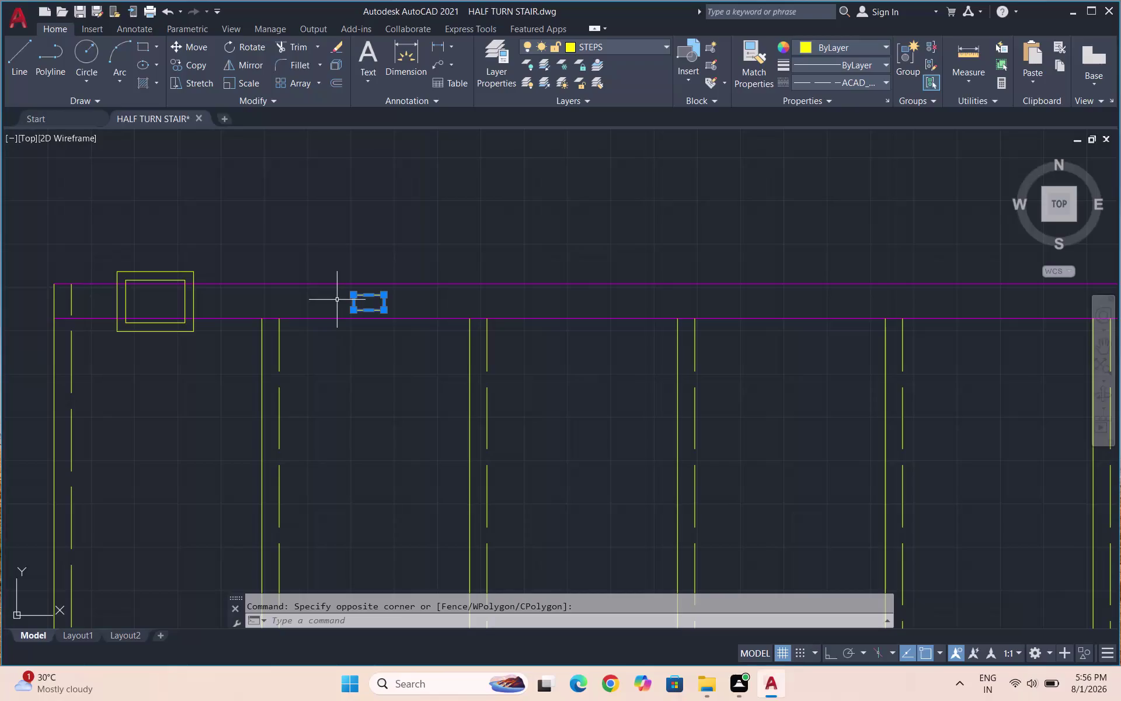
Draw a small rectangle with RECTANG in the empty space right of the stair plan.
scroll(down, 3)
scroll(up, 3)
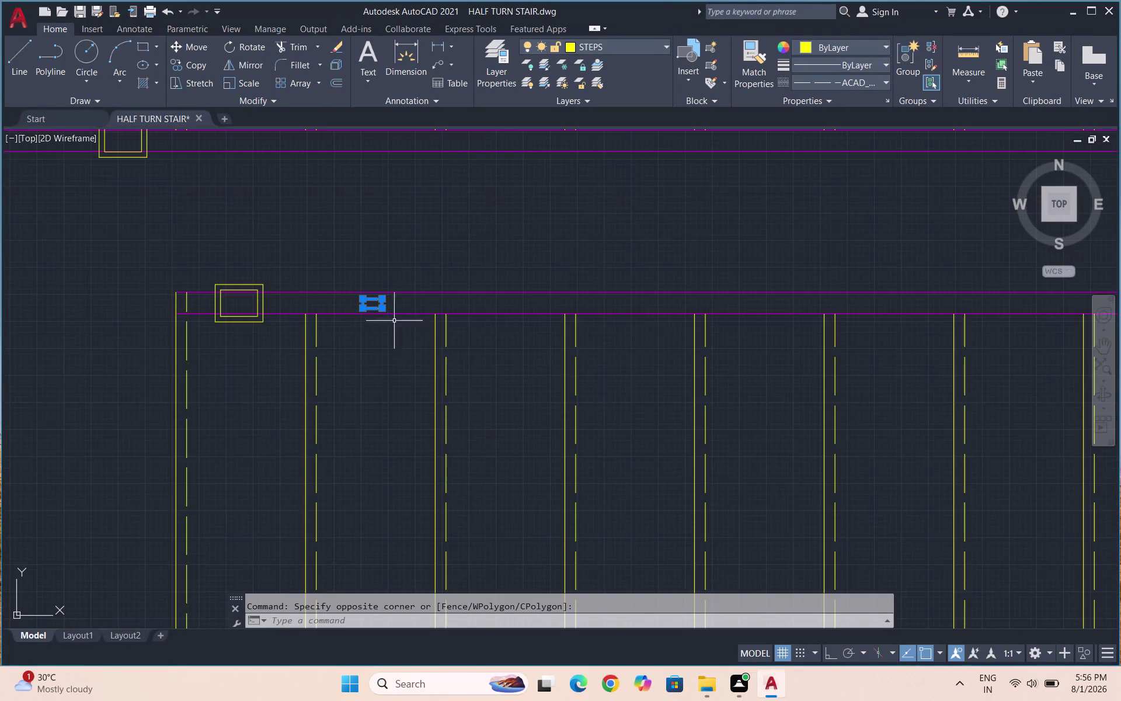
scroll(up, 3)
scroll(down, 3)
scroll(down, 3)
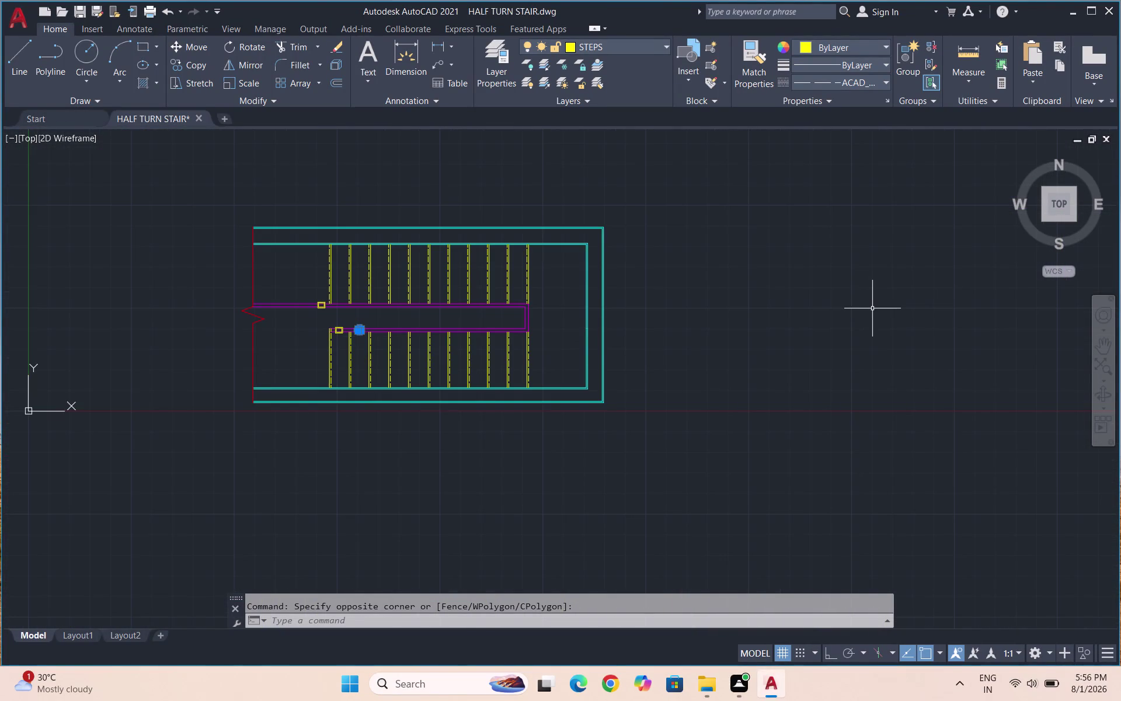
key(r)
key(e)
key(c)
key(Return)
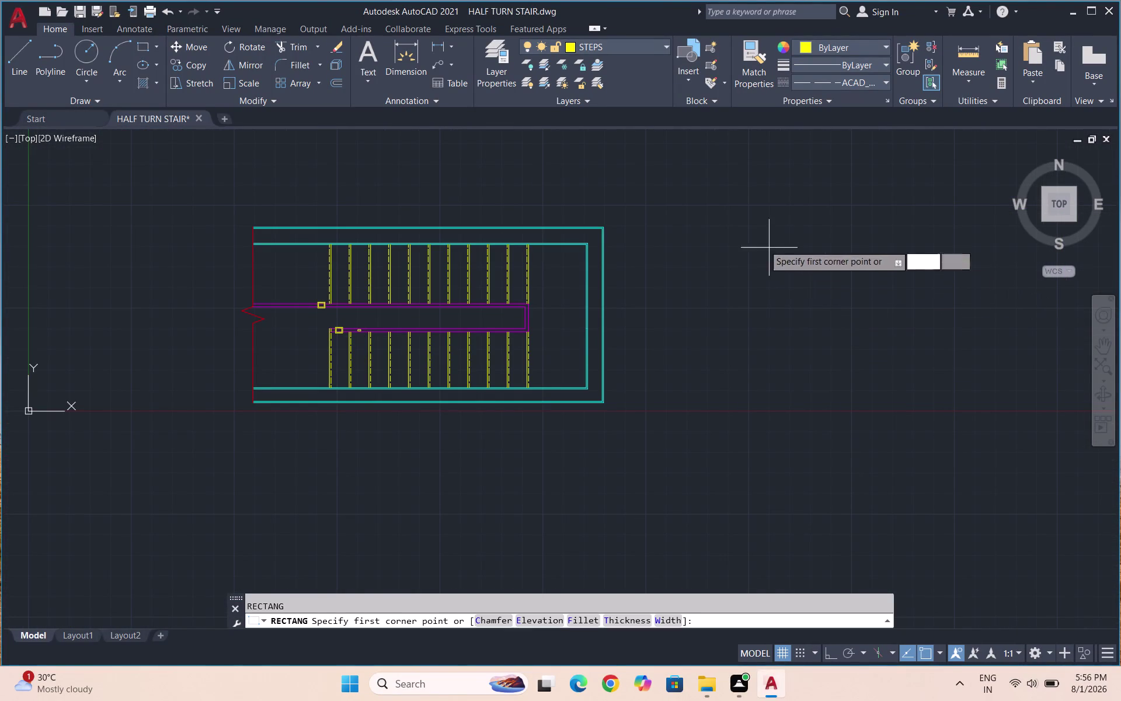
click(758, 242)
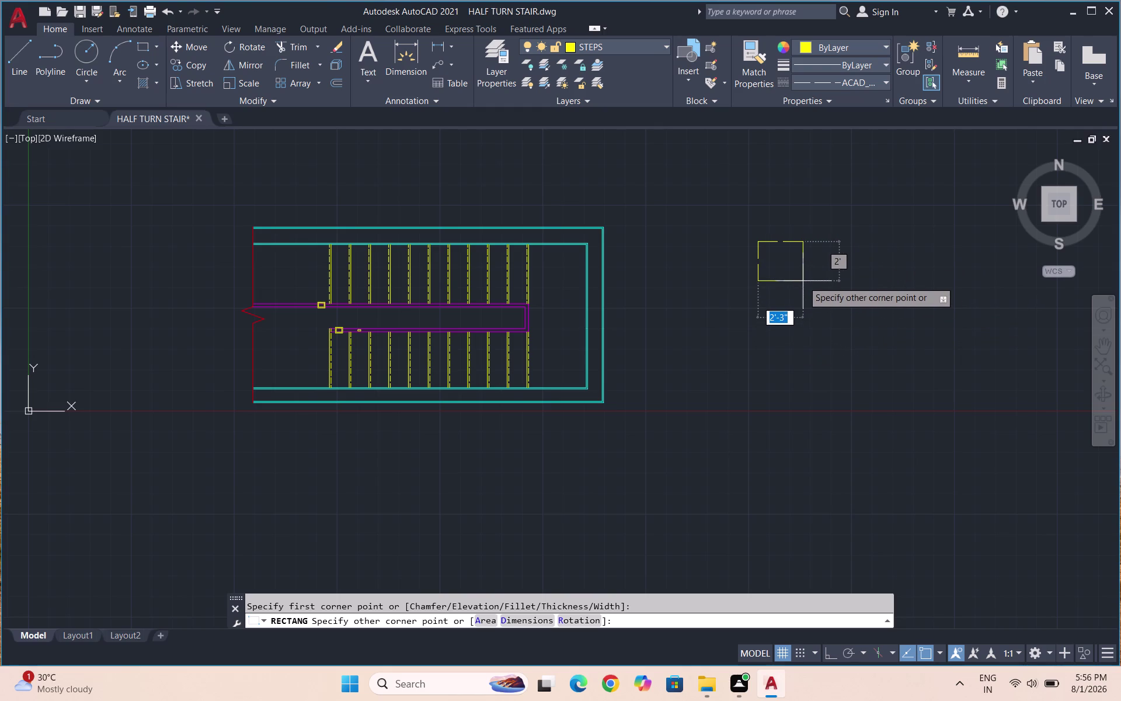
click(816, 281)
Window-select the newly drawn rectangle.
drag(834, 293, 830, 281)
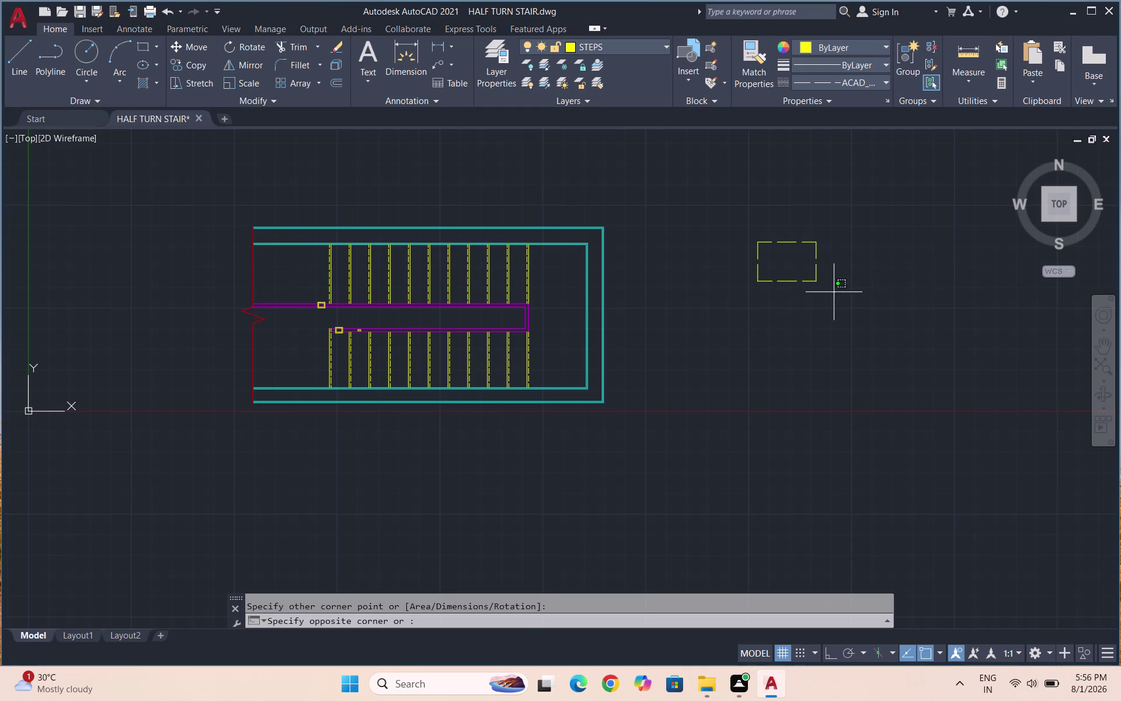
drag(830, 282, 799, 261)
click(747, 231)
Scale the rectangle from a base point, then undo it and reselect the rectangle.
key(s)
key(c)
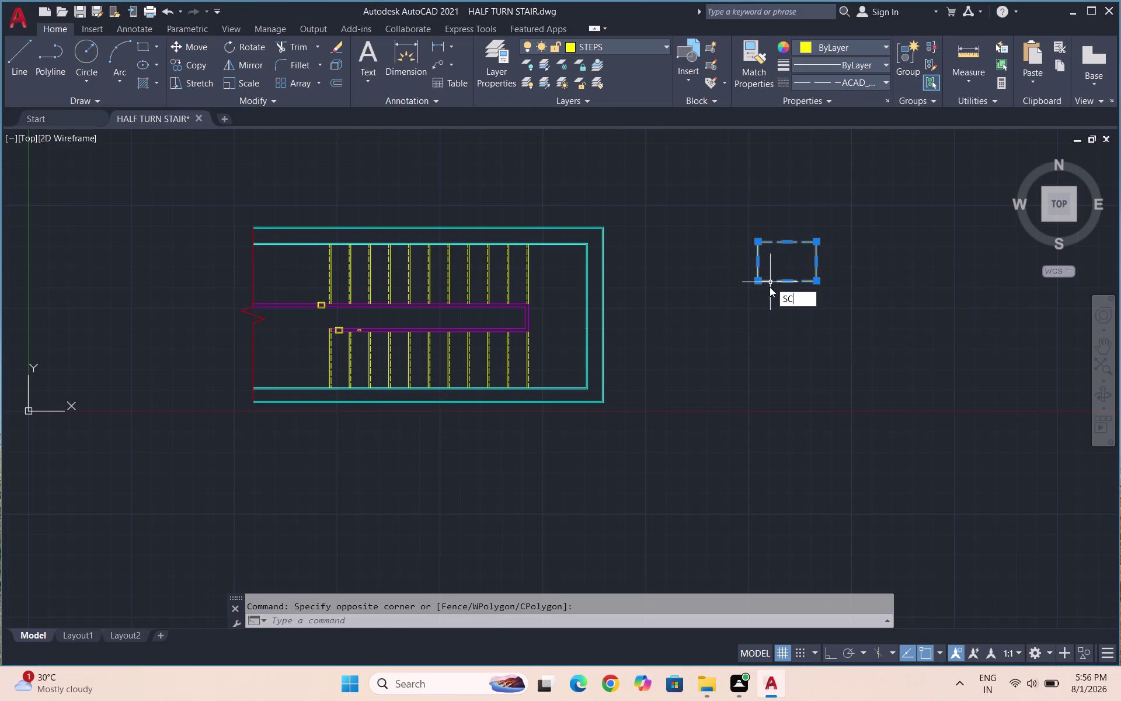
key(Return)
click(791, 268)
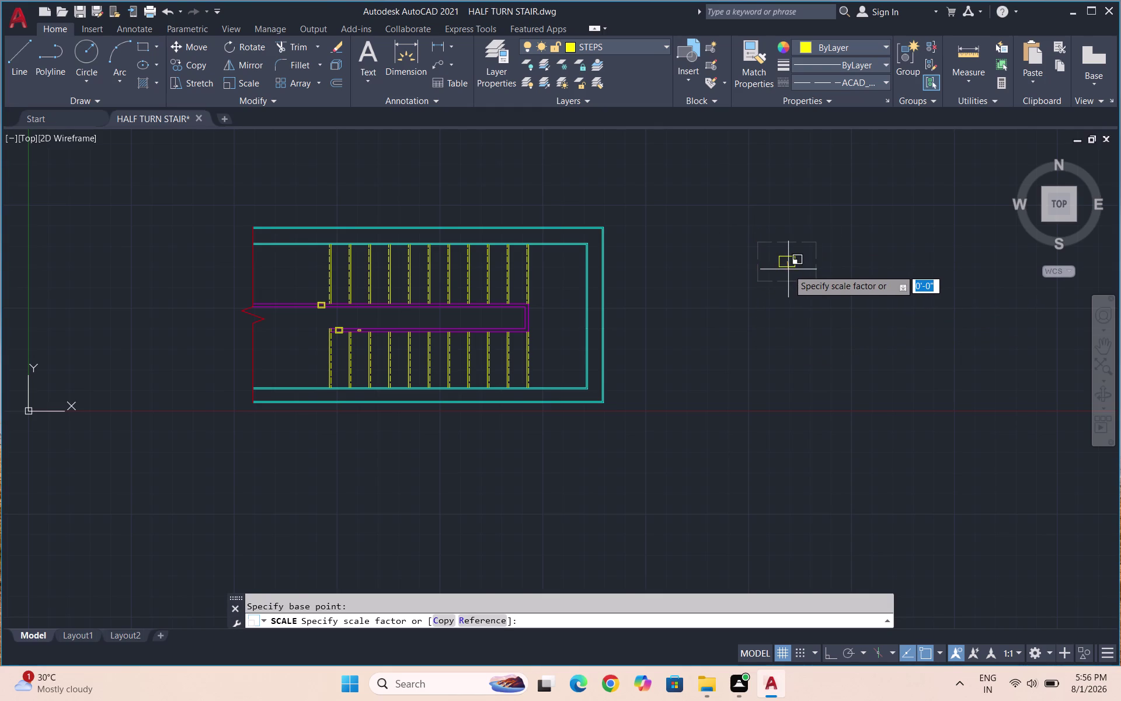
click(784, 272)
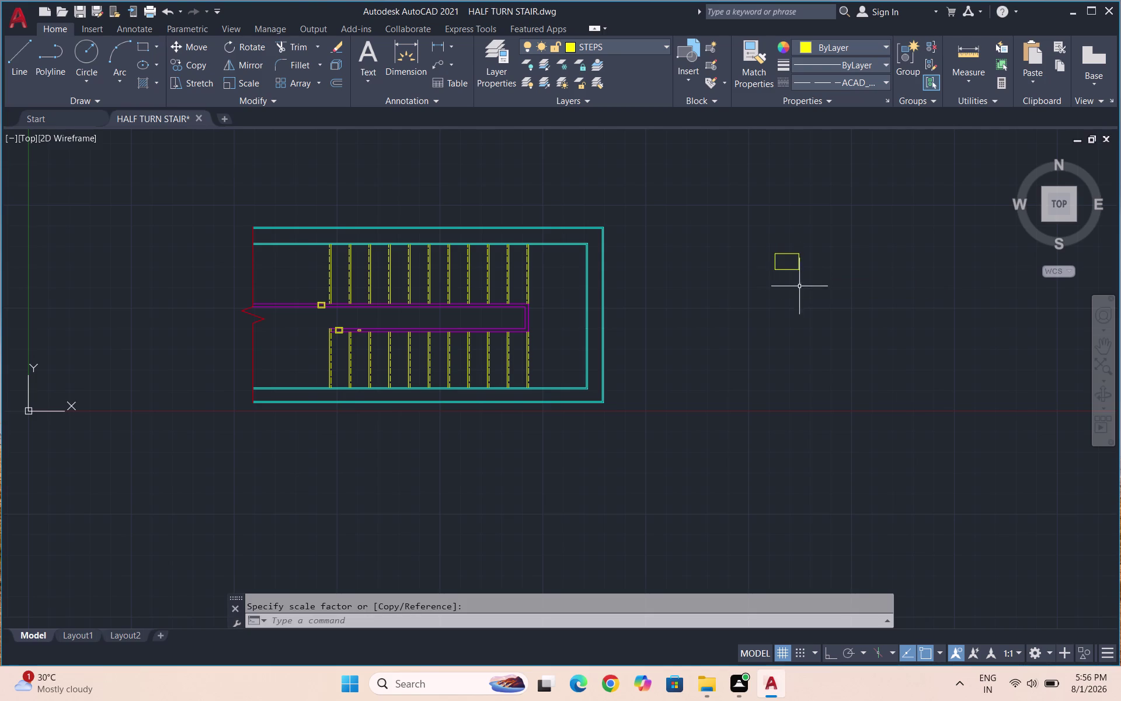
key(ctrl+z)
drag(839, 295, 826, 285)
click(724, 237)
Rescale the rectangle with SC from a new base point and reselect it.
text(SC)
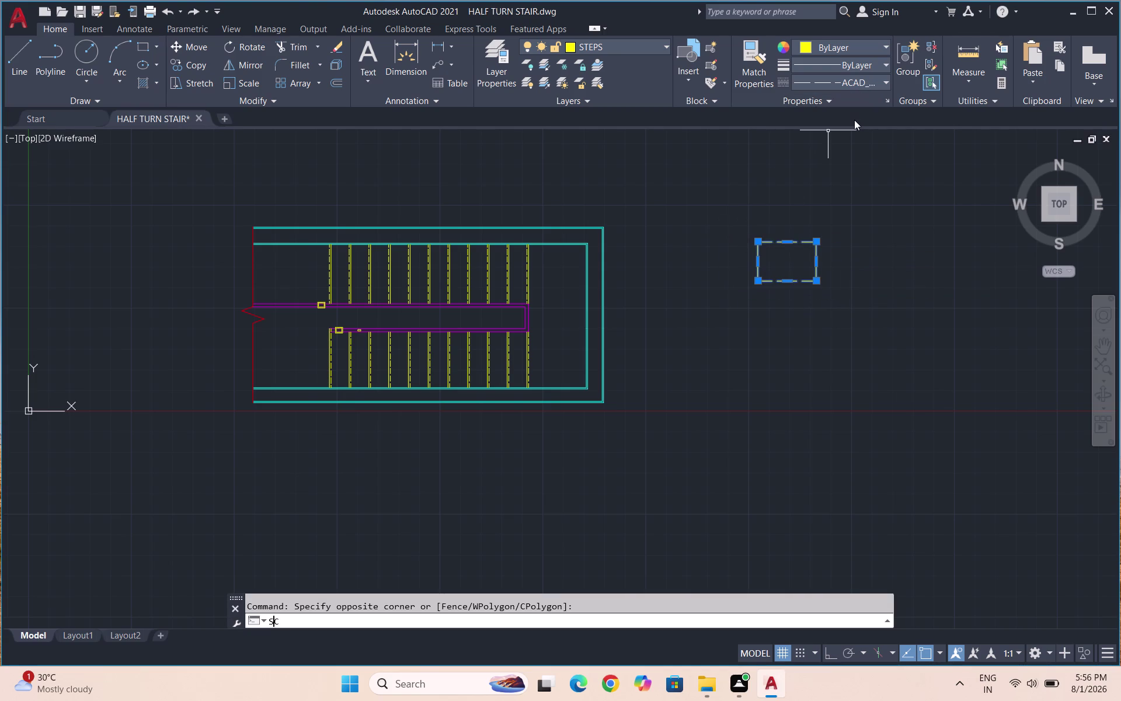
key(Return)
click(816, 281)
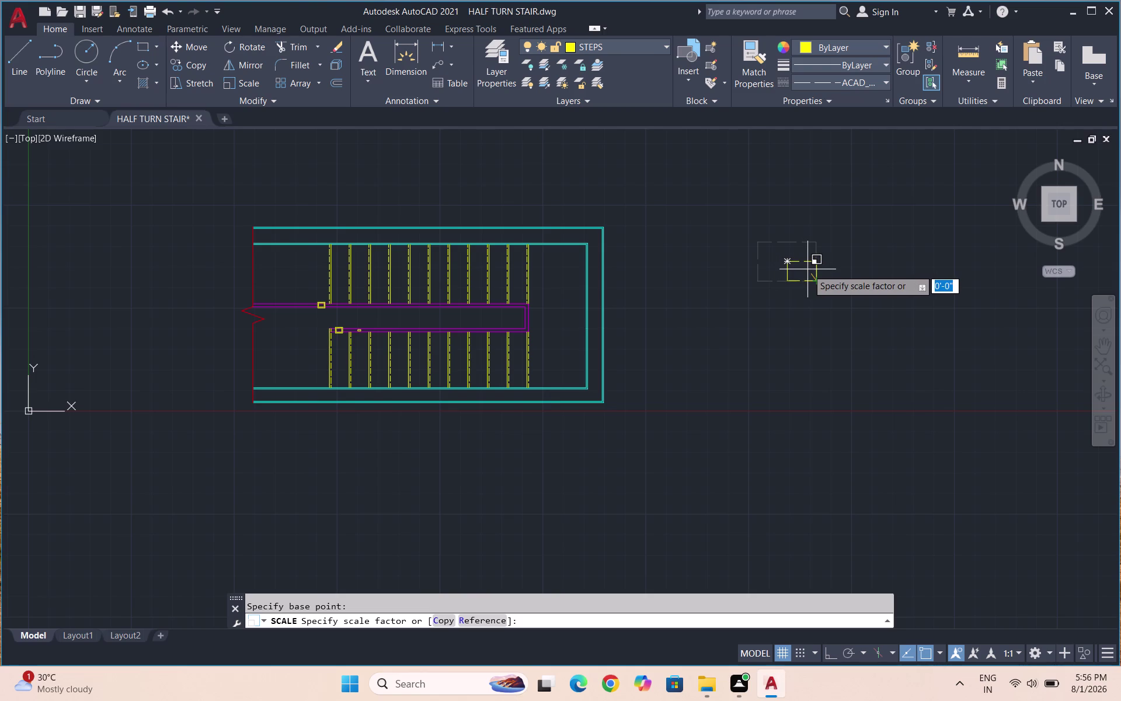
click(808, 269)
drag(829, 285, 814, 279)
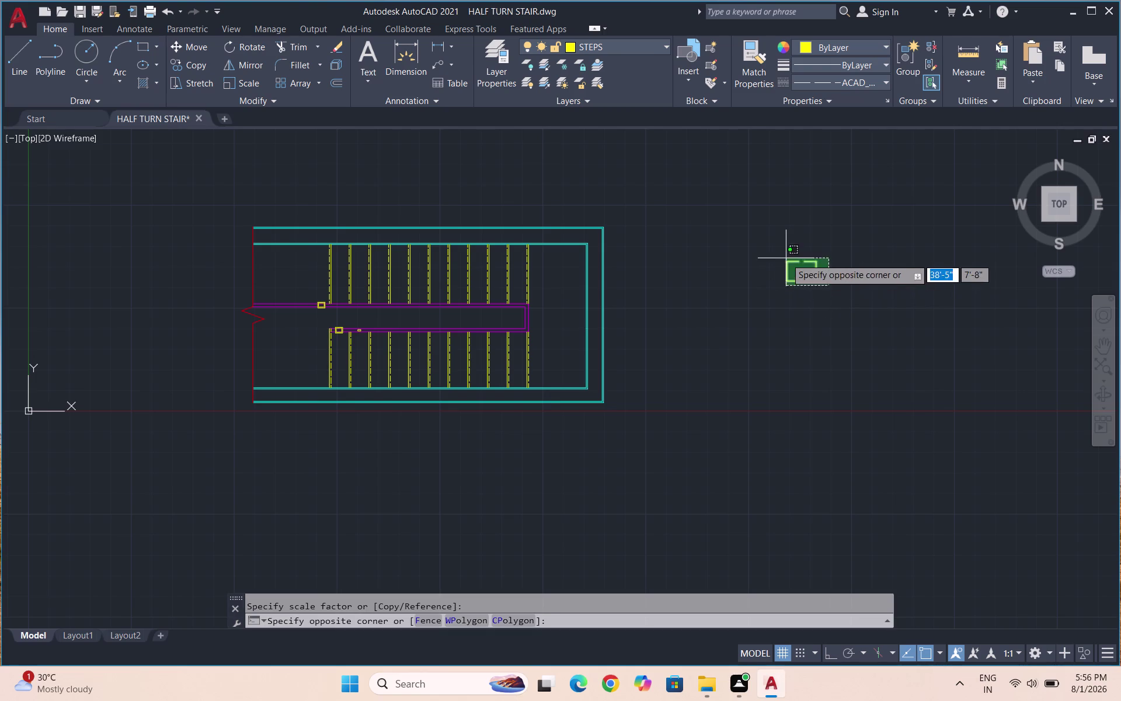
click(782, 254)
Scale the rectangle down to a small baluster size and select the result.
scroll(up, 3)
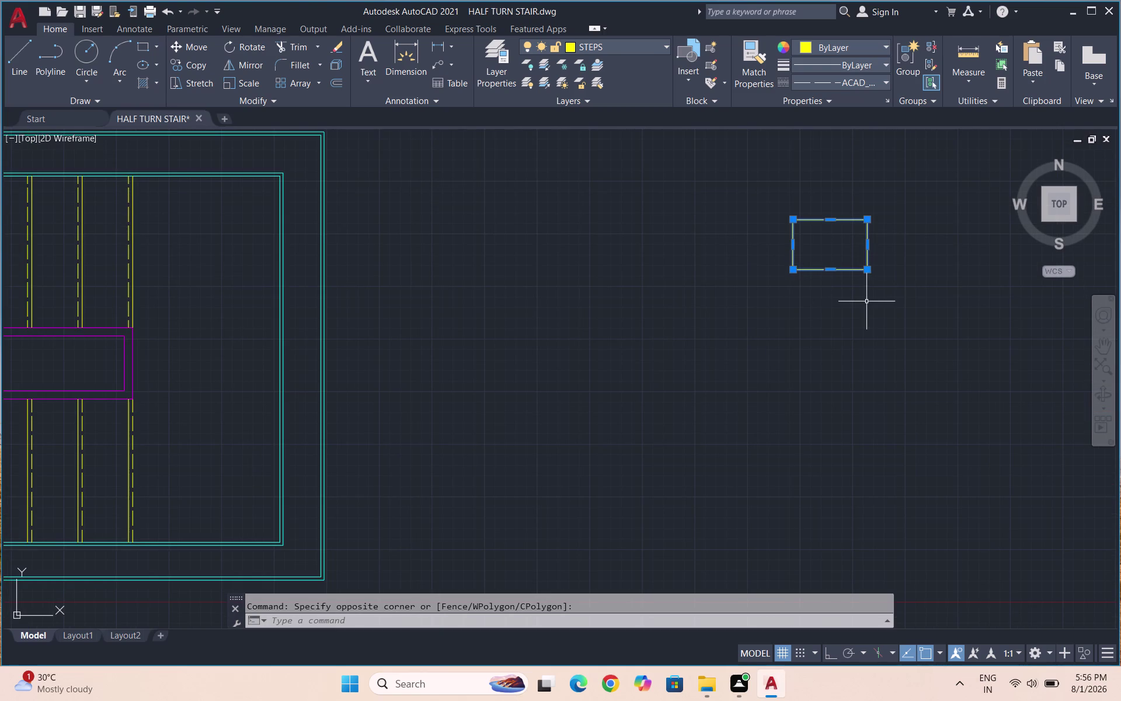
text(SC)
key(Return)
click(833, 247)
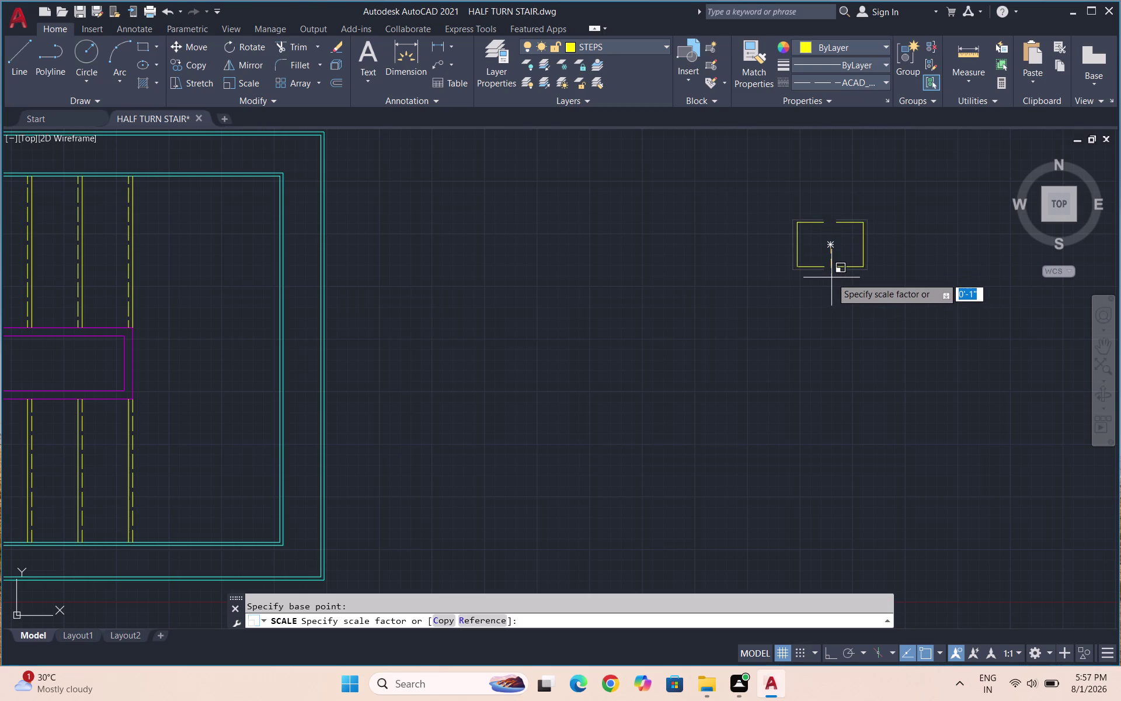
click(832, 277)
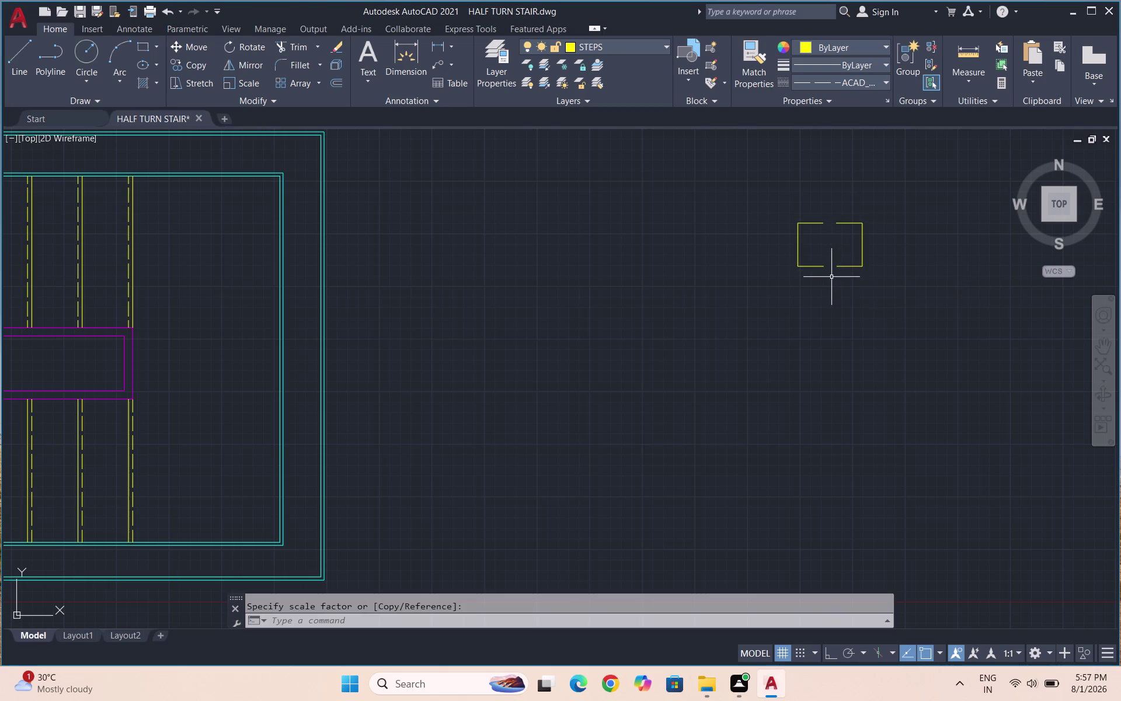
drag(873, 293, 863, 241)
click(791, 214)
text(CO)
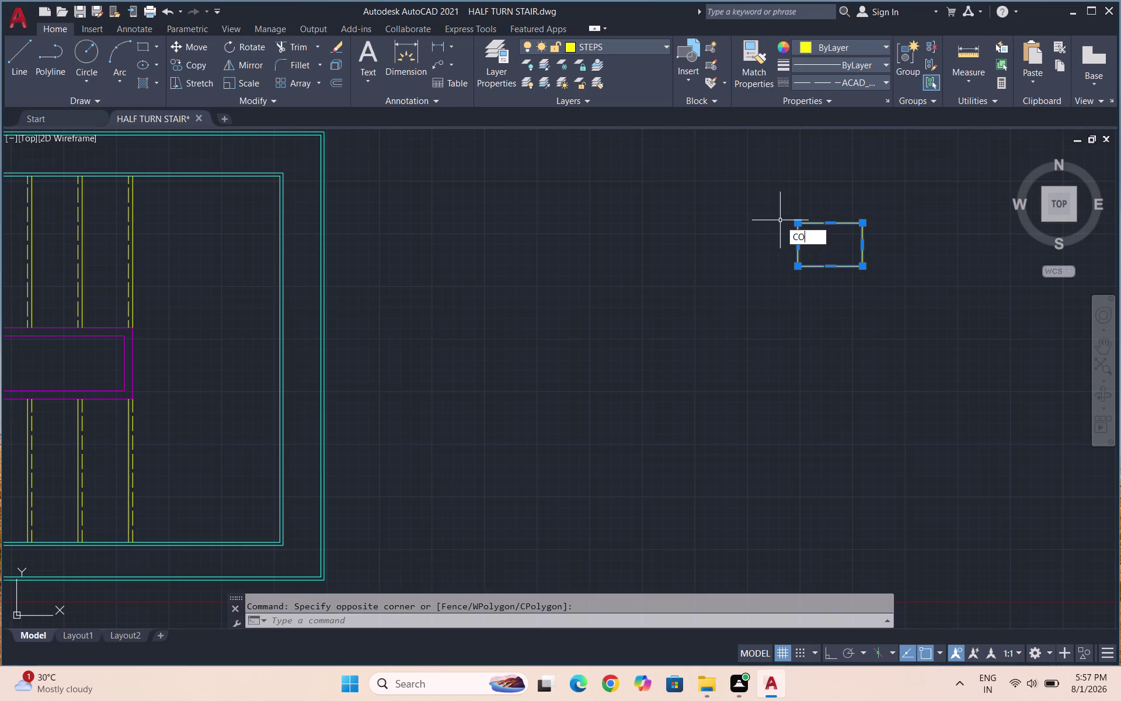
key(Return)
click(831, 253)
scroll(down, 3)
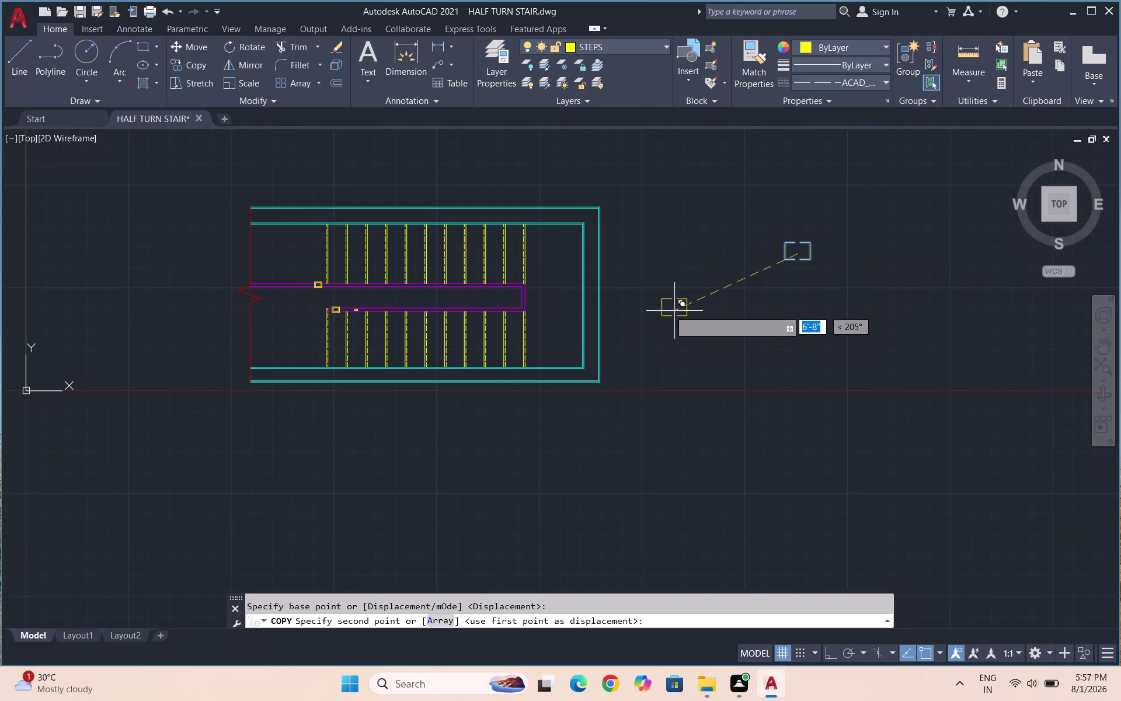
scroll(up, 3)
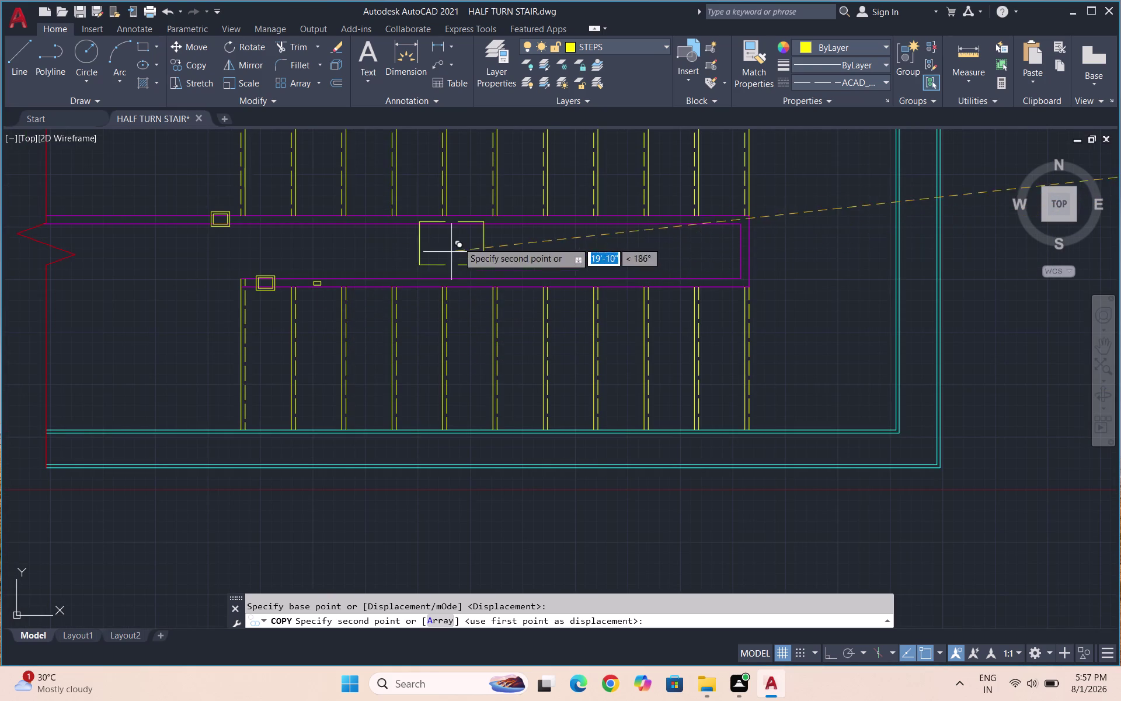
scroll(up, 3)
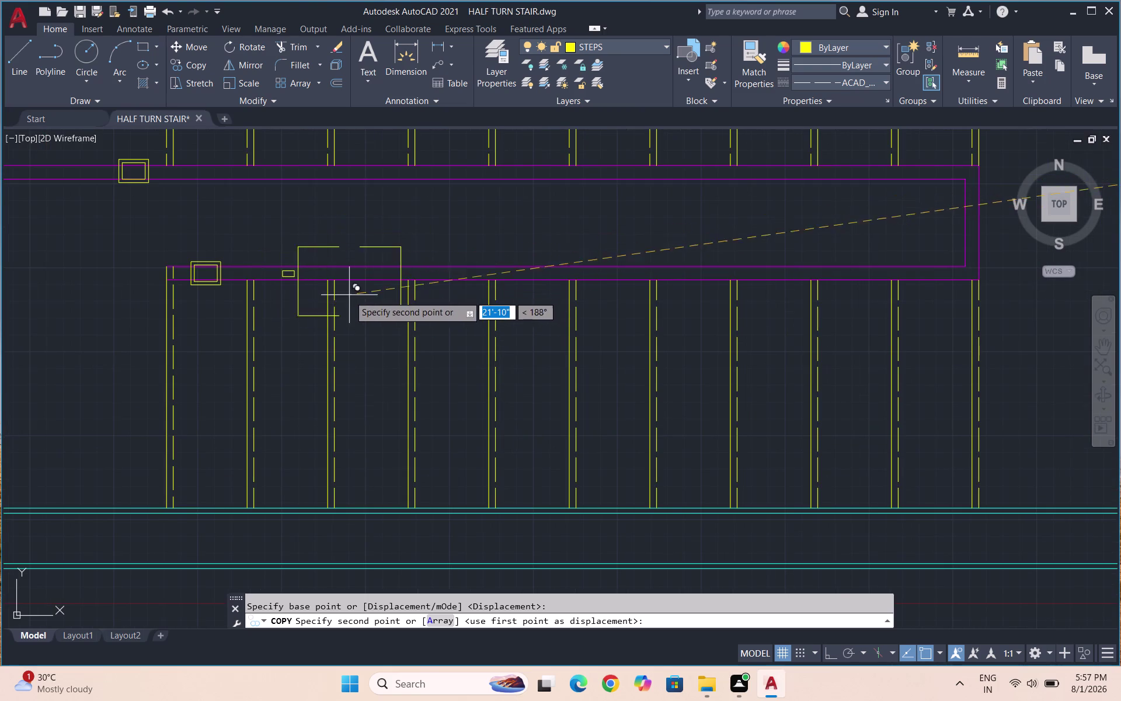
scroll(up, 3)
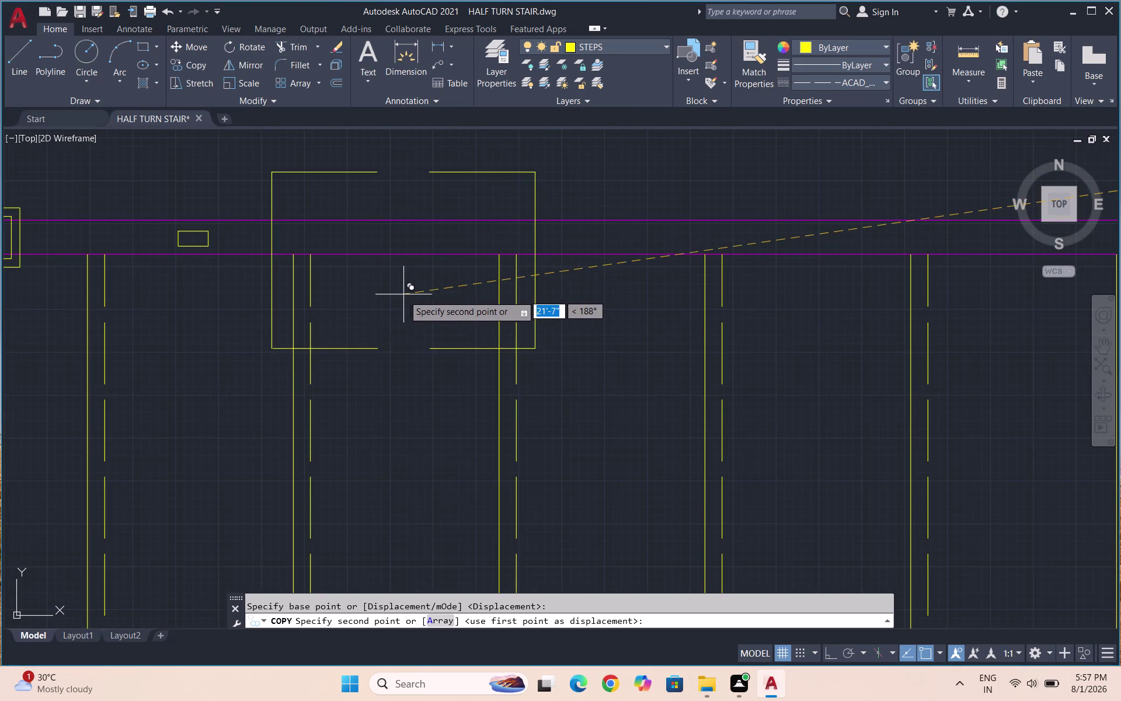
scroll(down, 3)
scroll(up, 3)
scroll(up, 3)
scroll(down, 3)
scroll(down, 3)
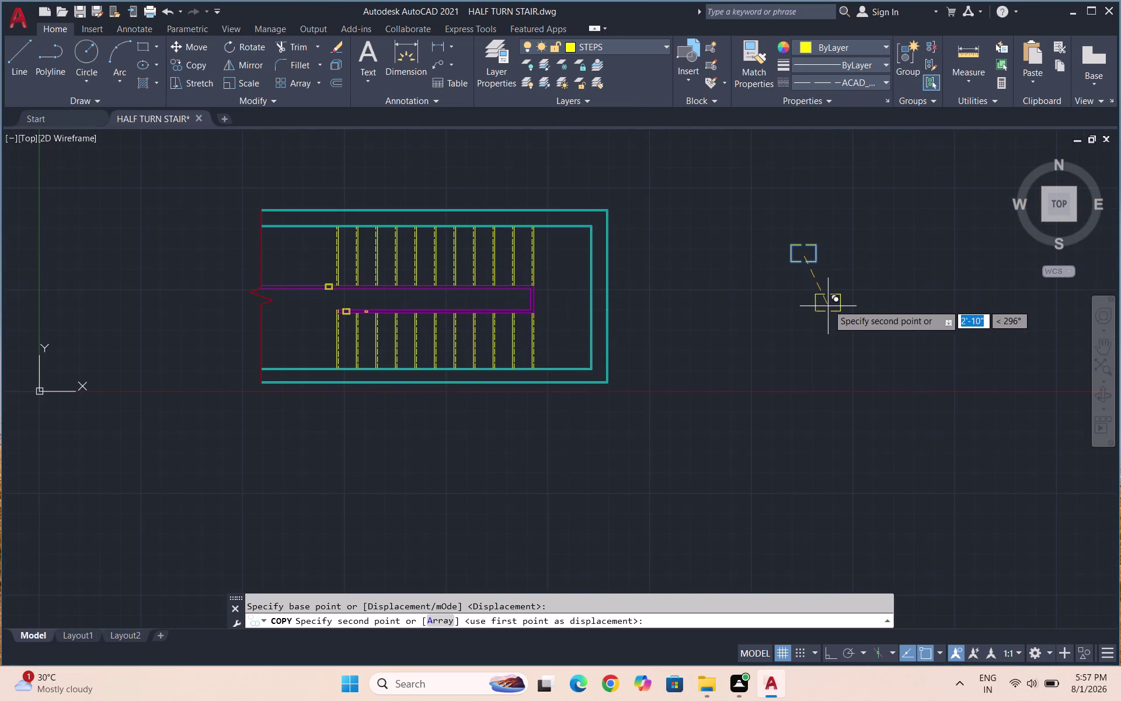
key(Escape)
drag(845, 305, 823, 215)
click(778, 205)
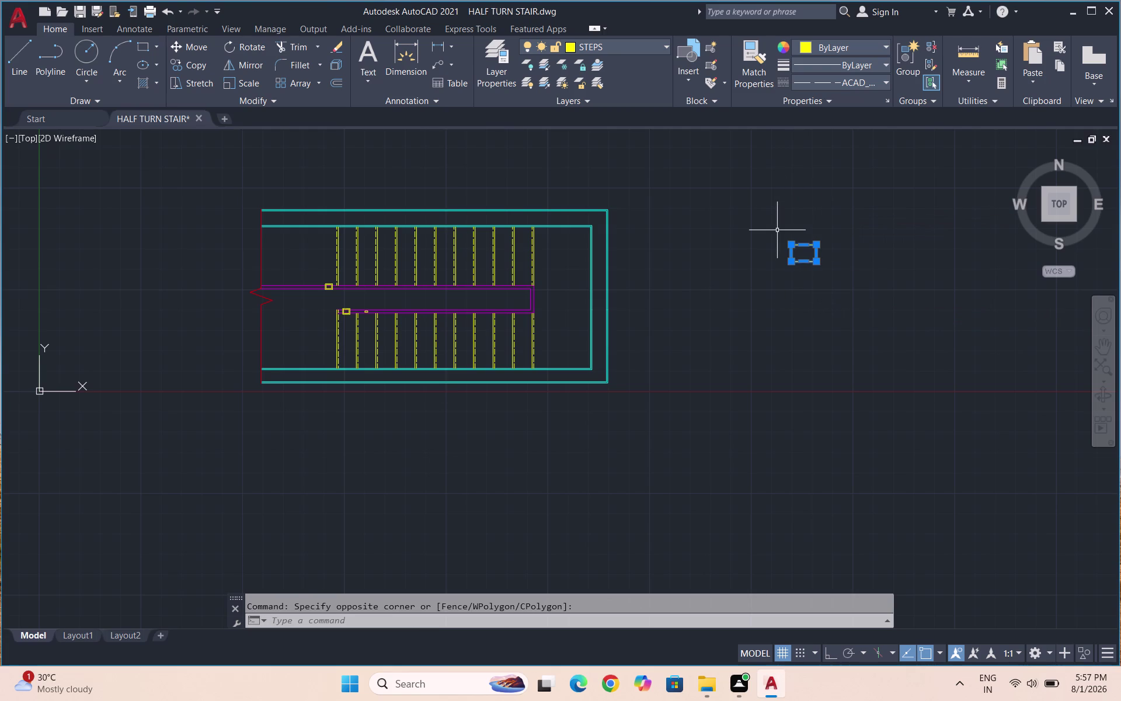
text(2")
key(Return)
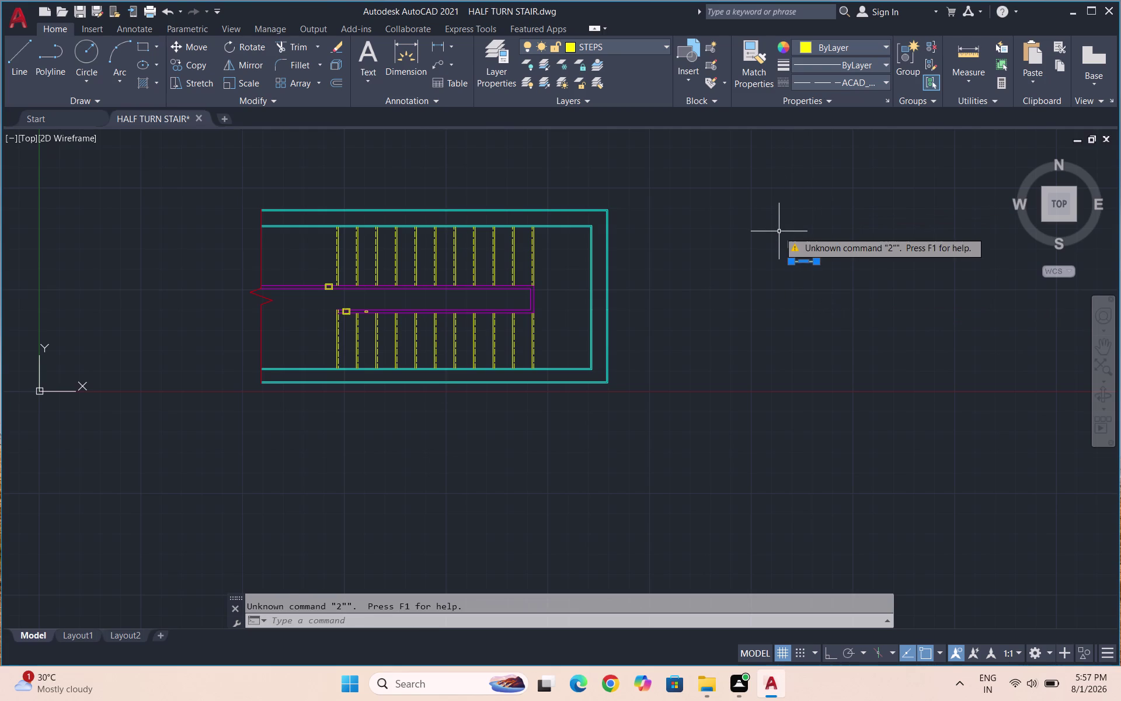
scroll(up, 3)
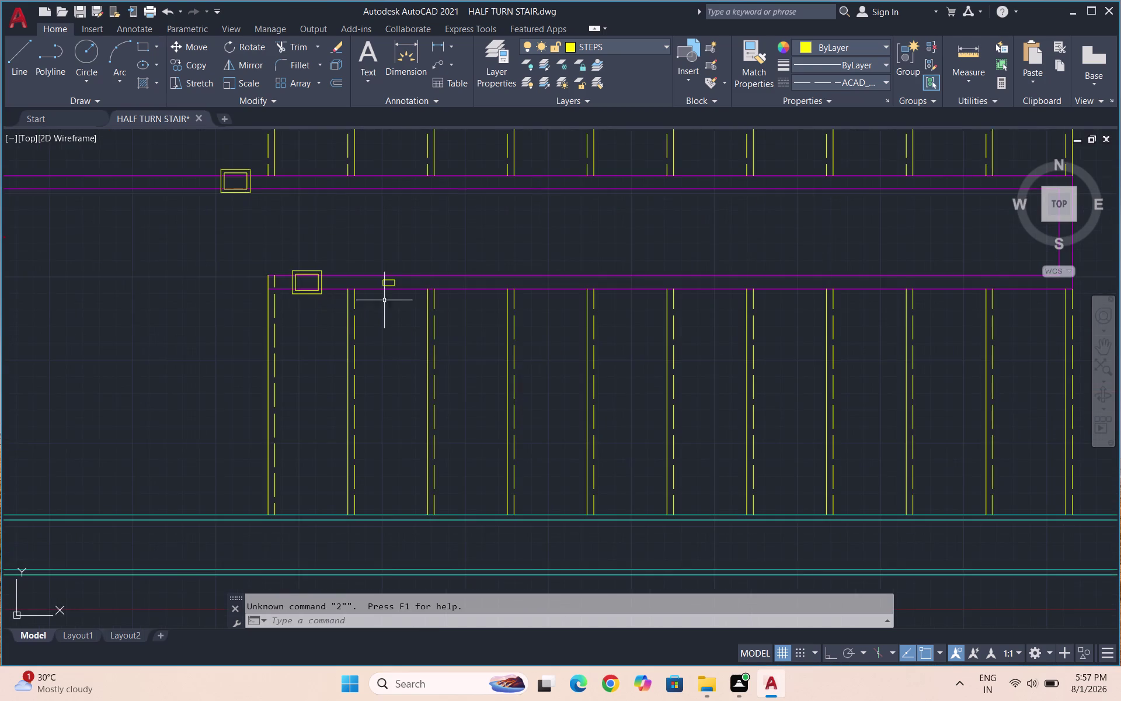
Select the small rectangle near the handrail and start COPY with Ortho on.
scroll(up, 3)
click(401, 283)
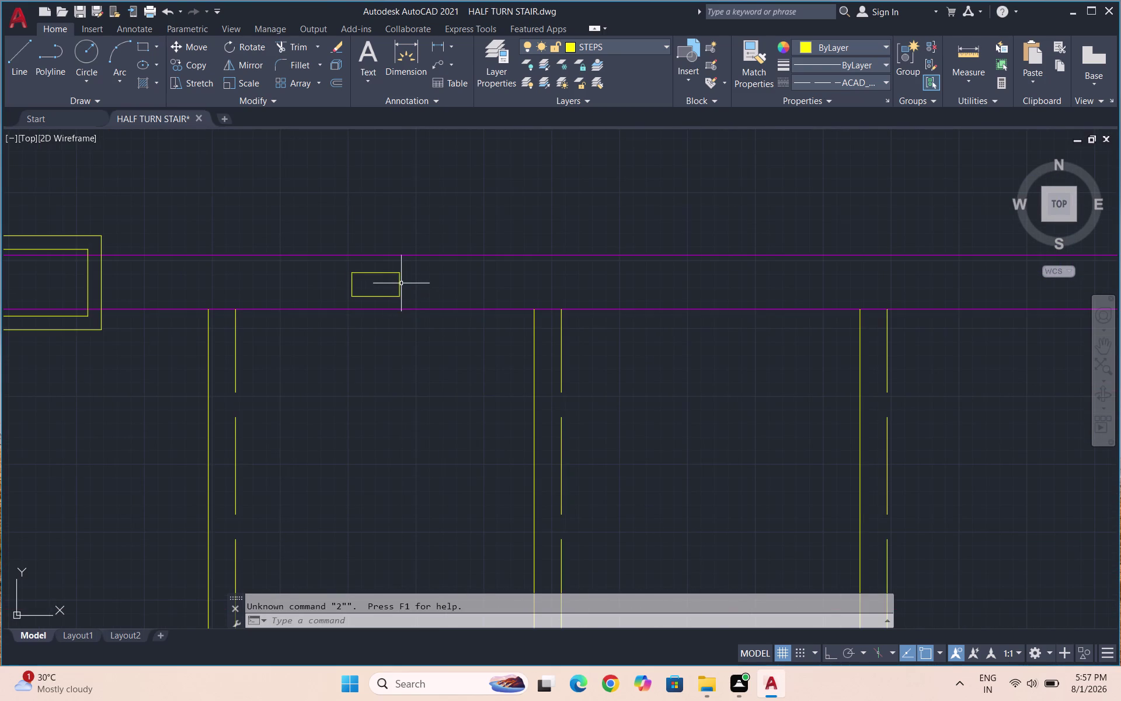
text(CO)
key(Return)
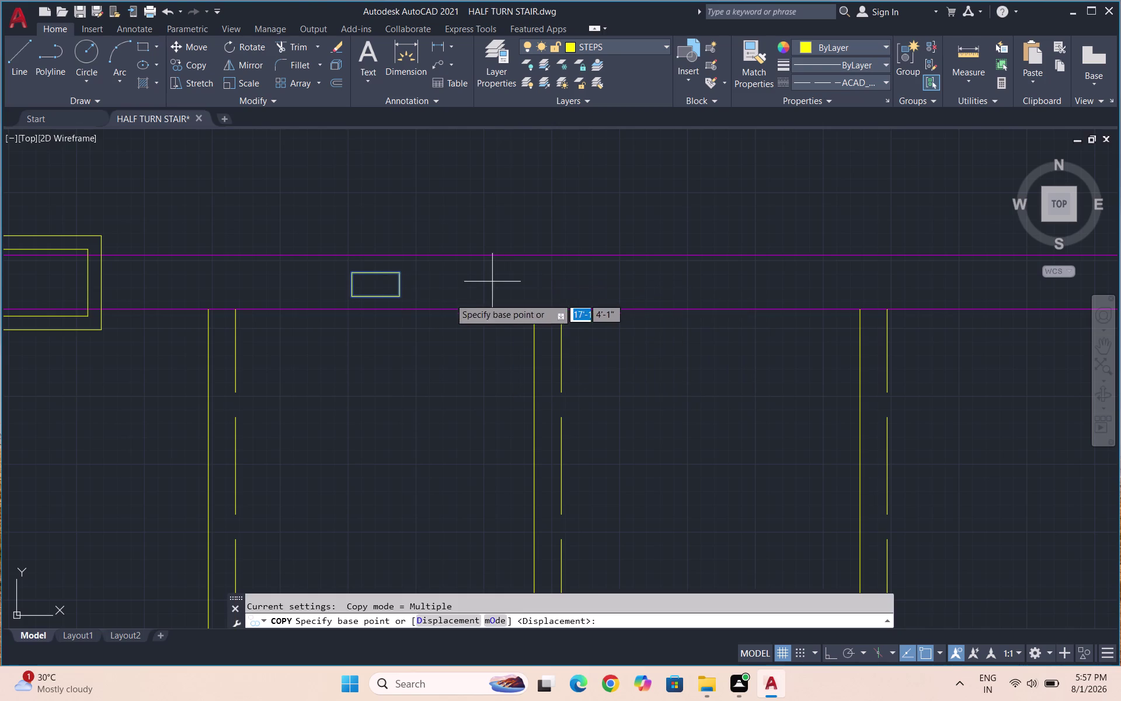
drag(363, 288, 369, 288)
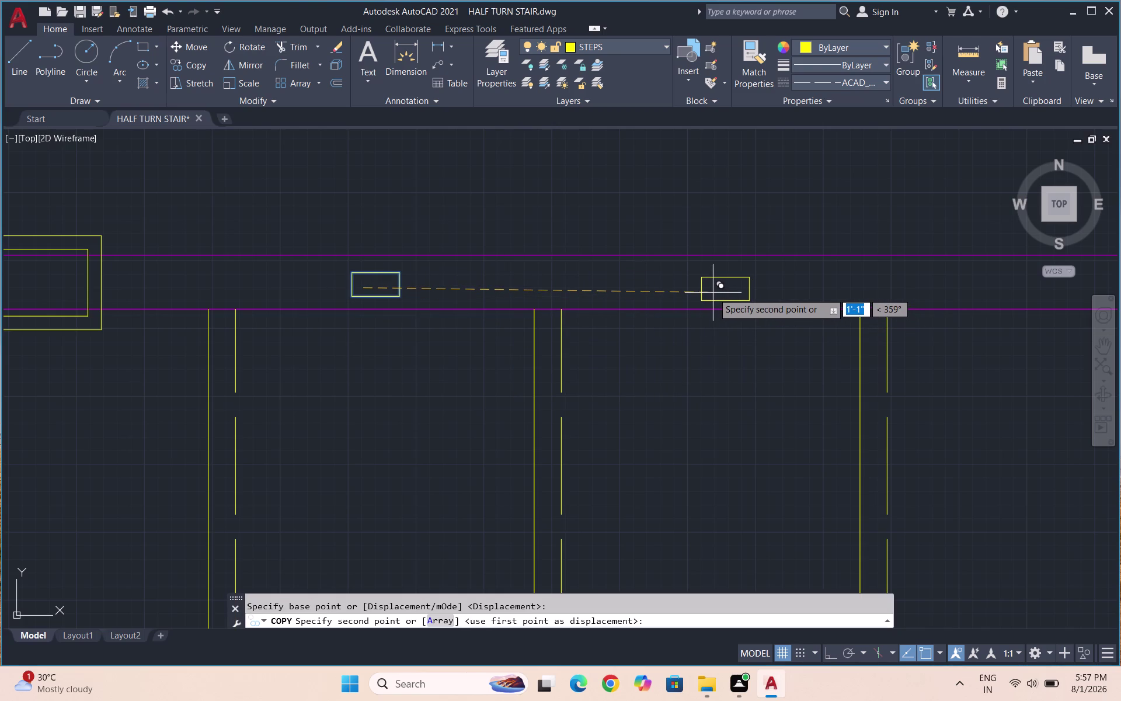
key(F8)
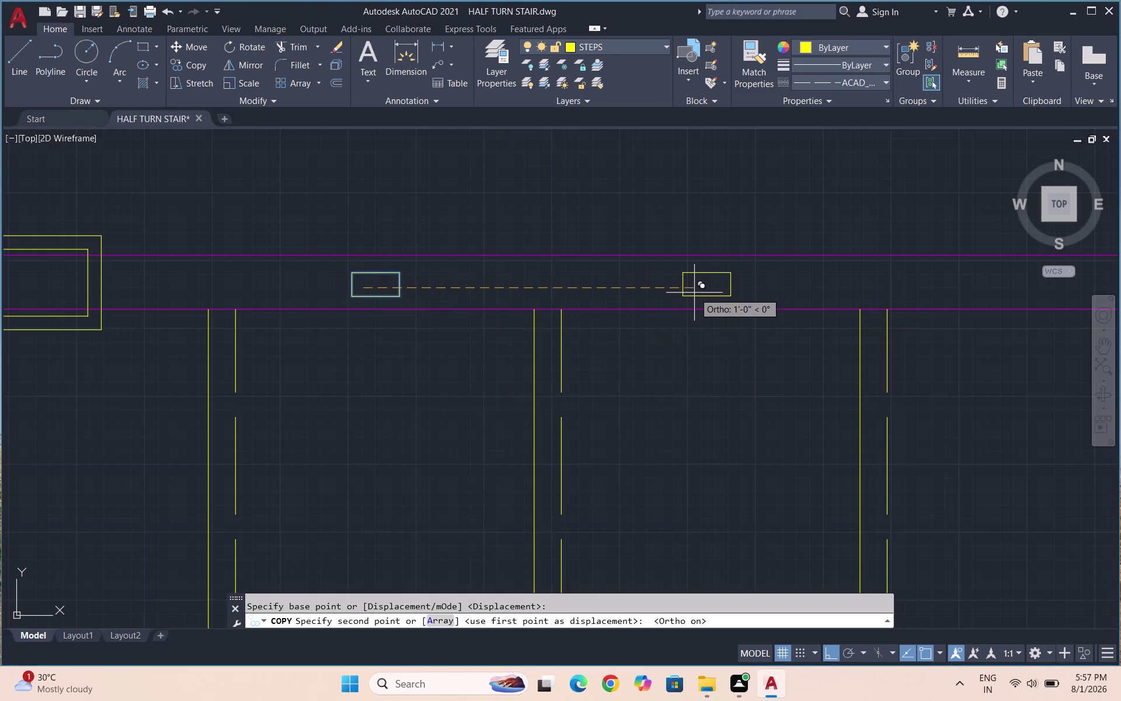
Place baluster copies along the lower handrail, undoing the misplaced ones.
click(706, 293)
scroll(down, 3)
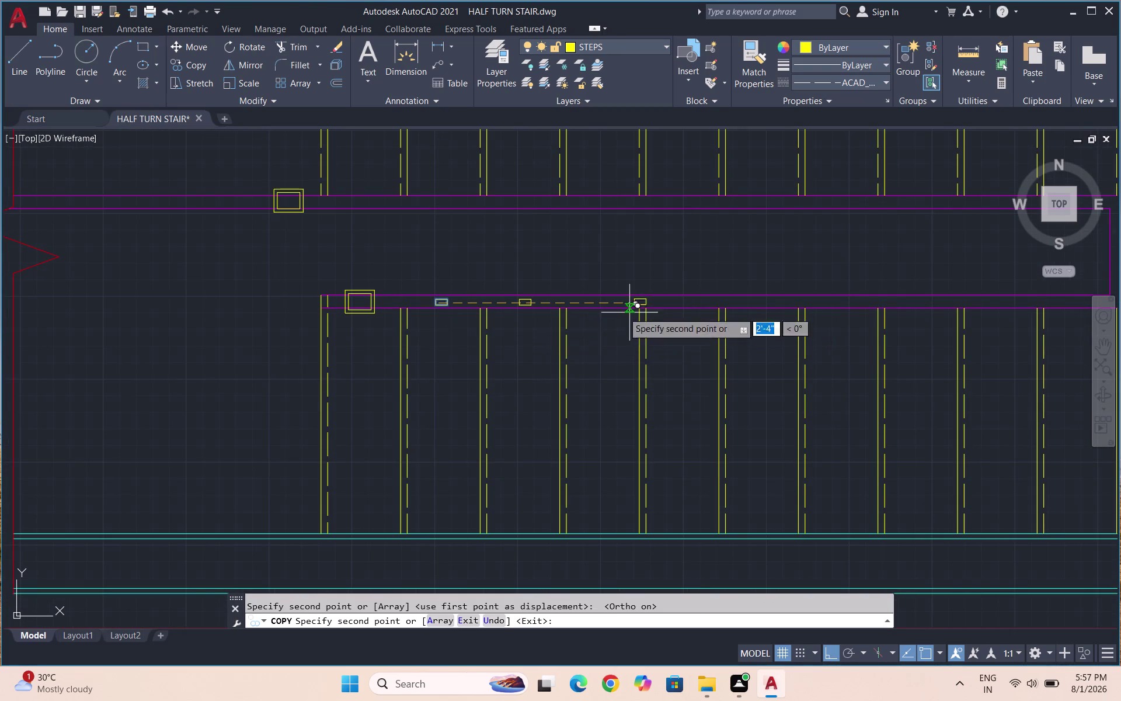
click(600, 318)
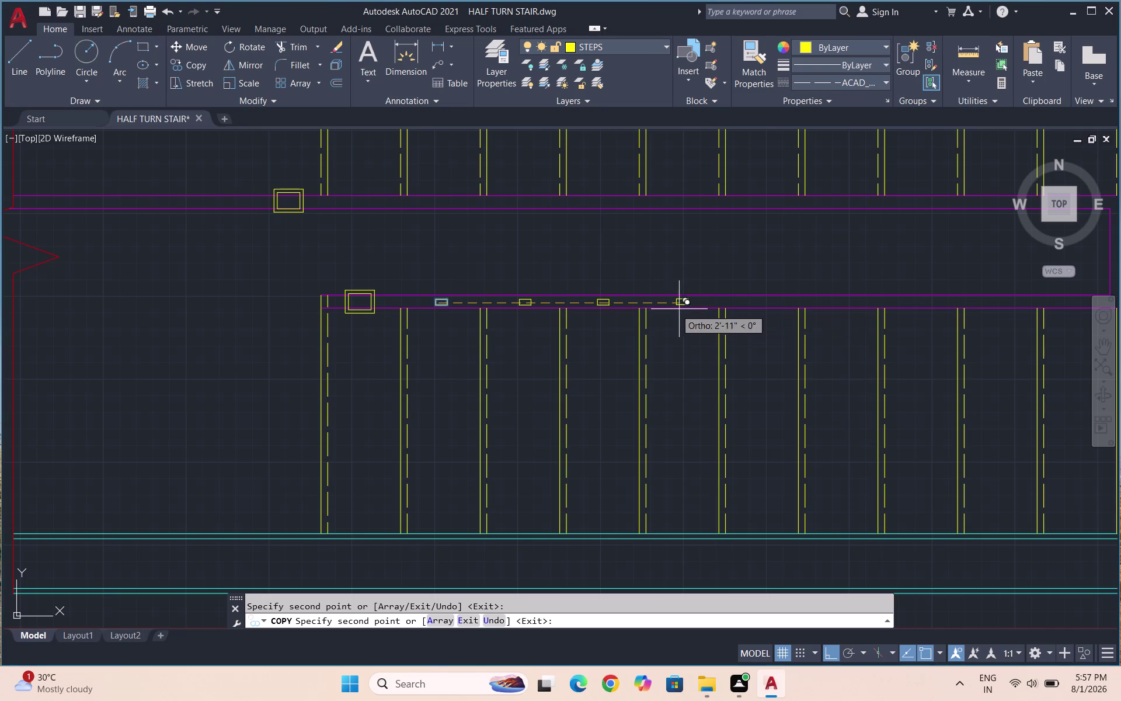
click(680, 311)
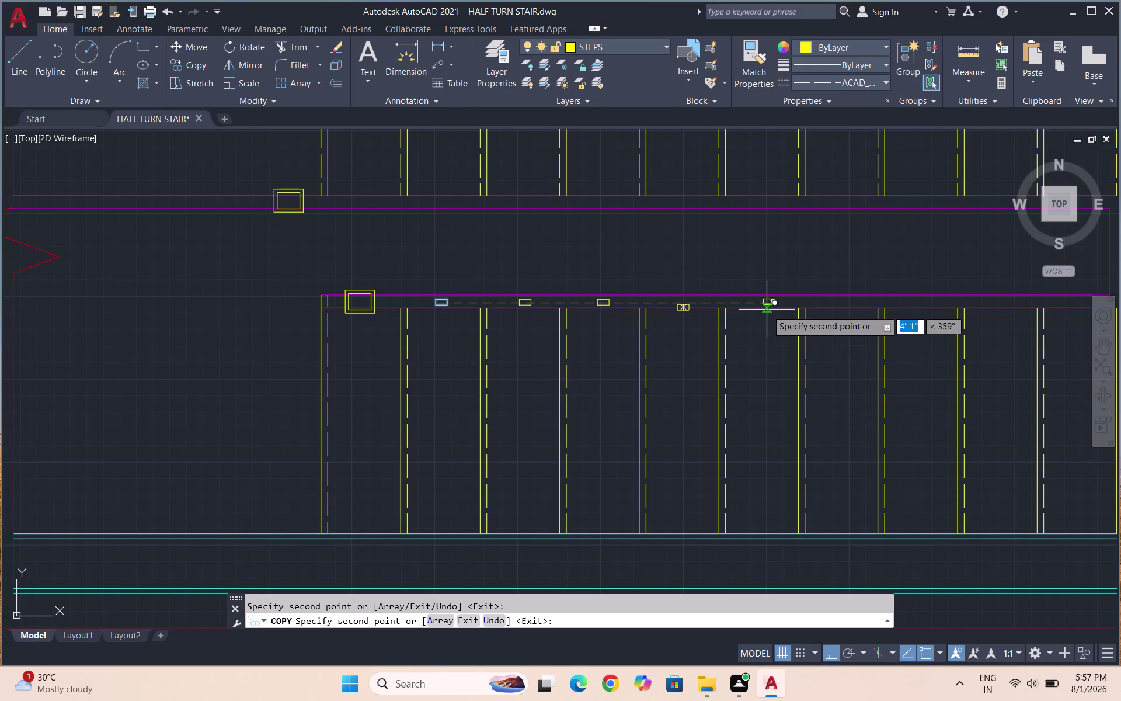
scroll(up, 3)
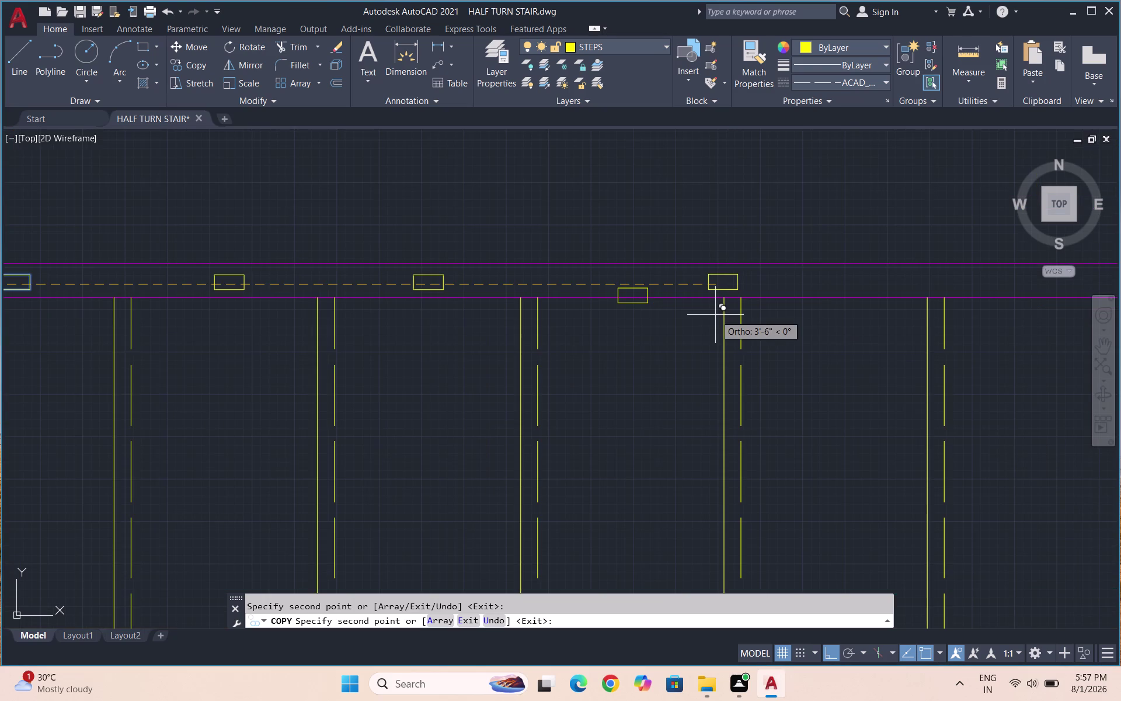
key(ctrl+z)
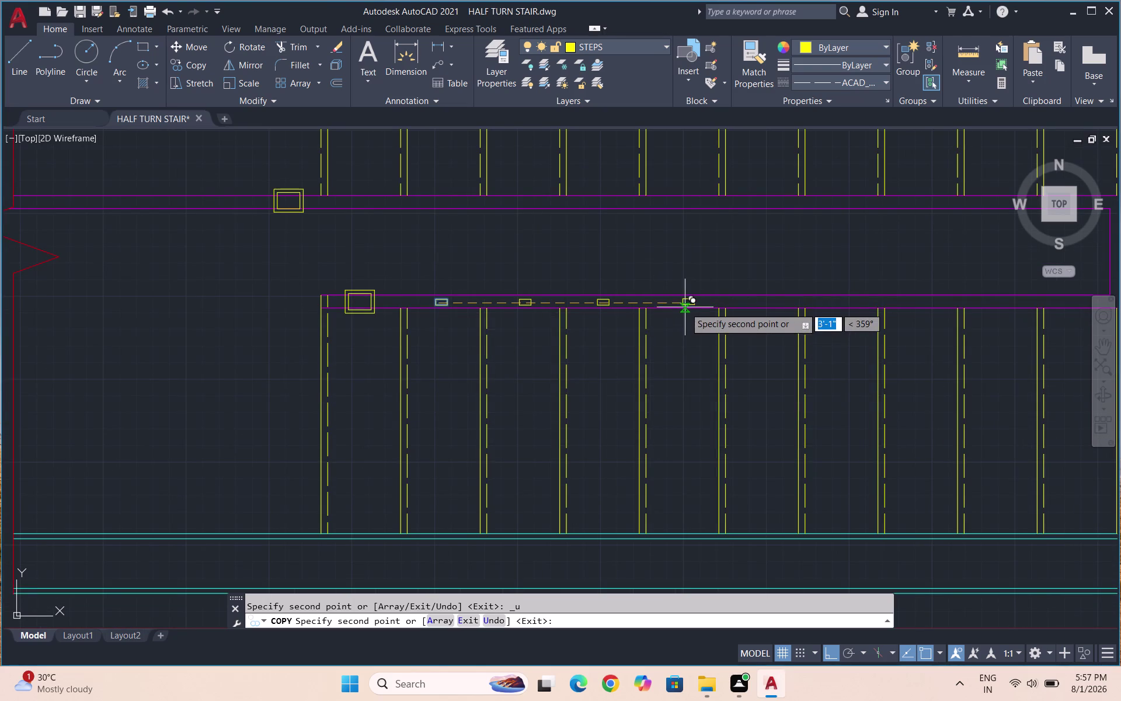
scroll(up, 3)
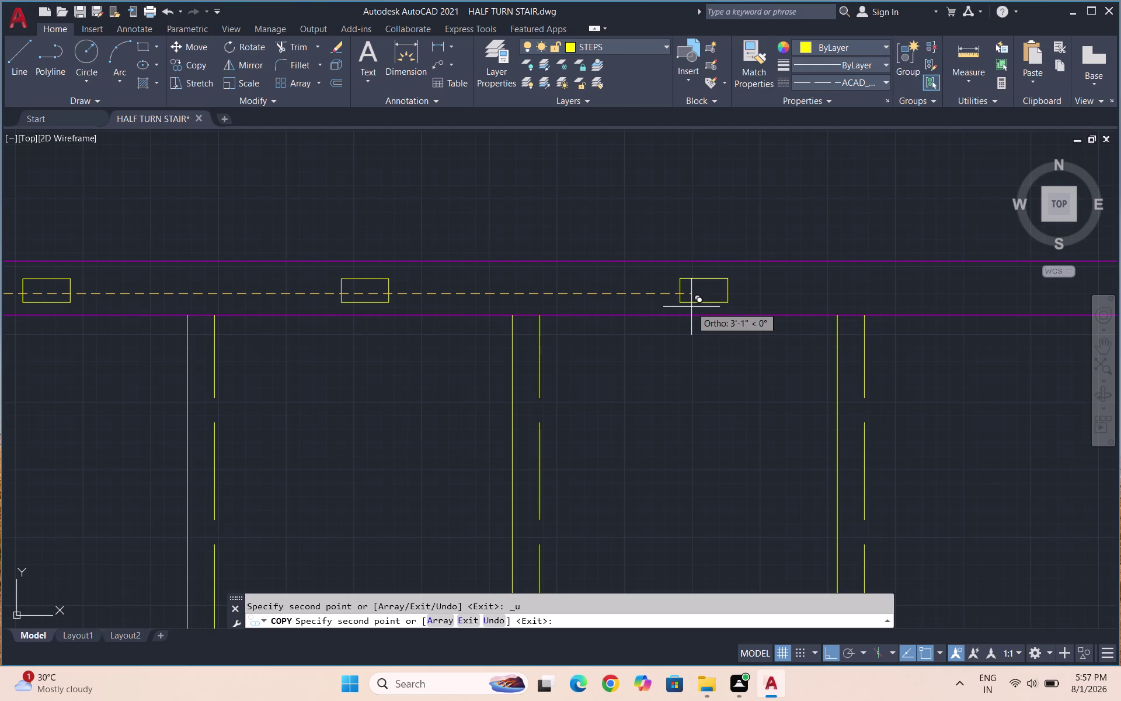
click(692, 307)
scroll(down, 3)
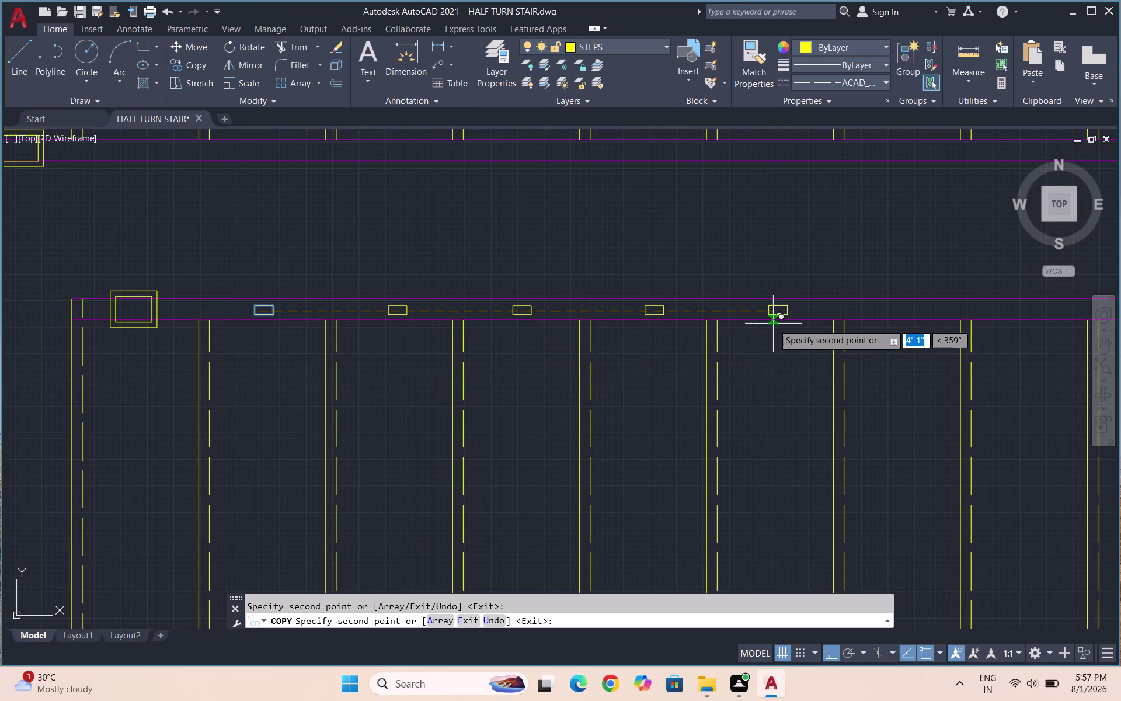
click(773, 323)
scroll(down, 3)
scroll(up, 3)
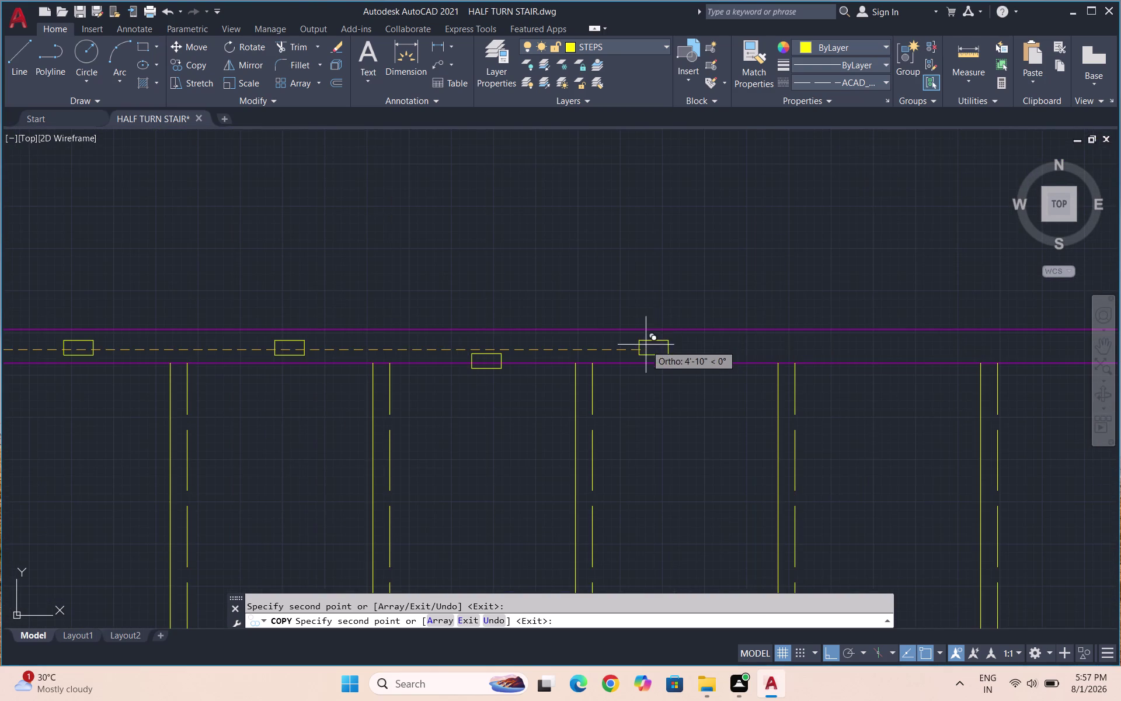
key(ctrl+z)
scroll(down, 3)
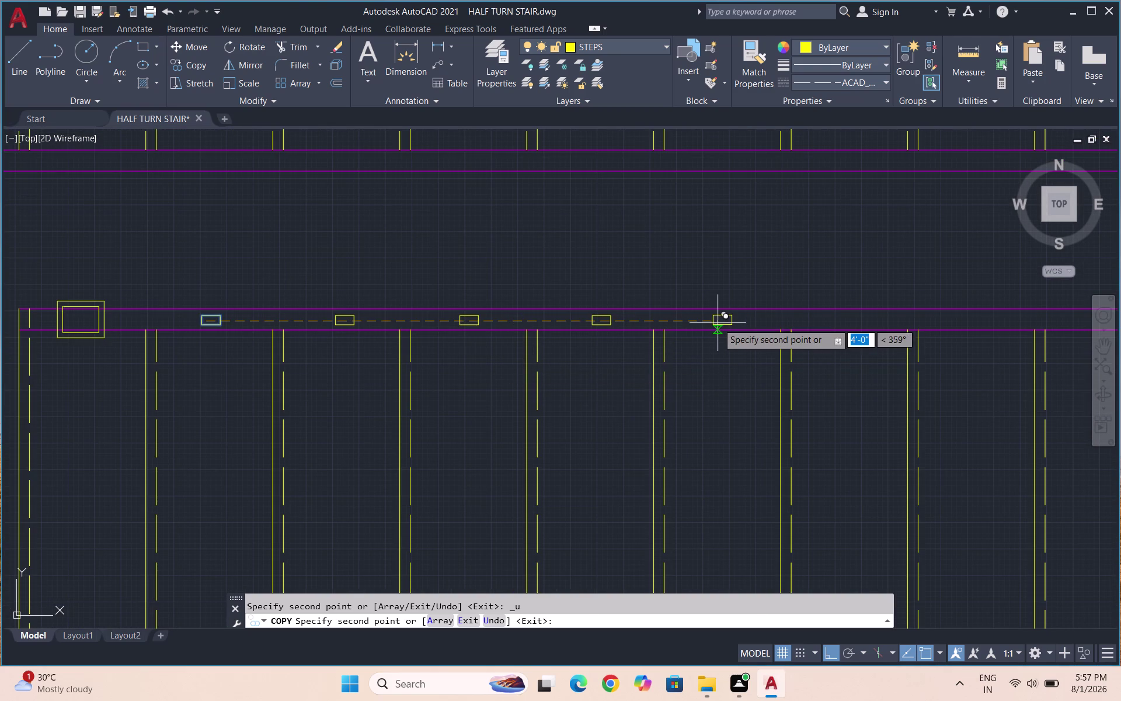
click(718, 323)
key(ctrl+z)
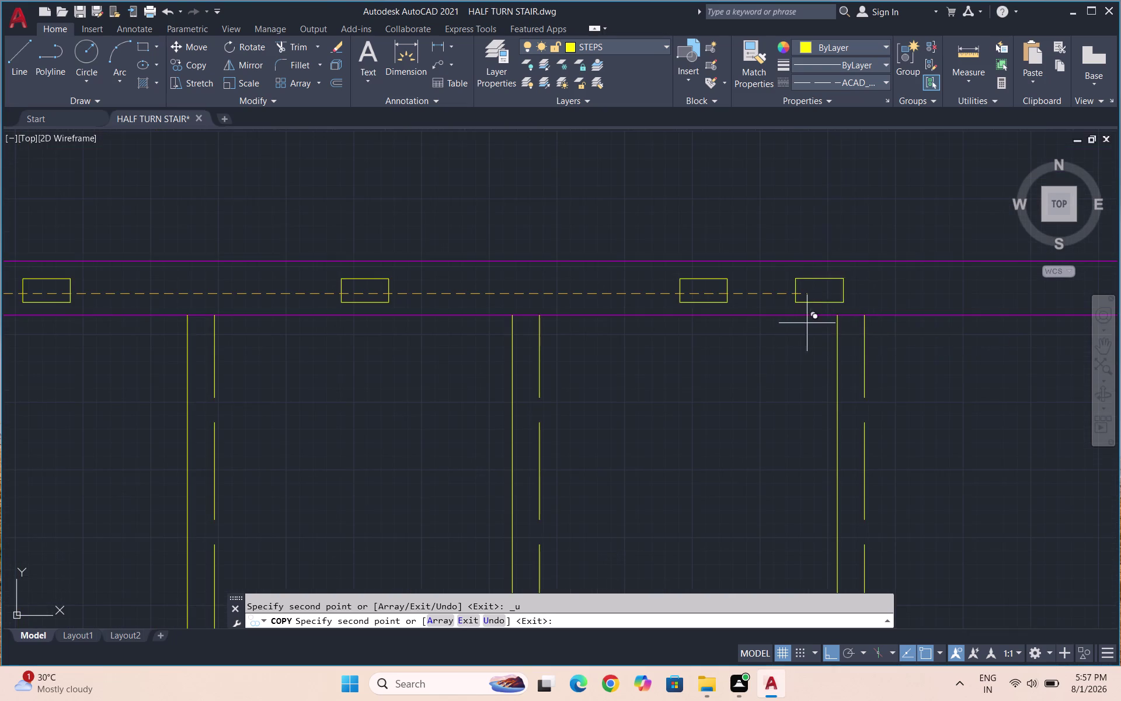
Place the remaining baluster copies up to the lower handrail's end and finish copying.
scroll(up, 3)
scroll(down, 3)
scroll(up, 3)
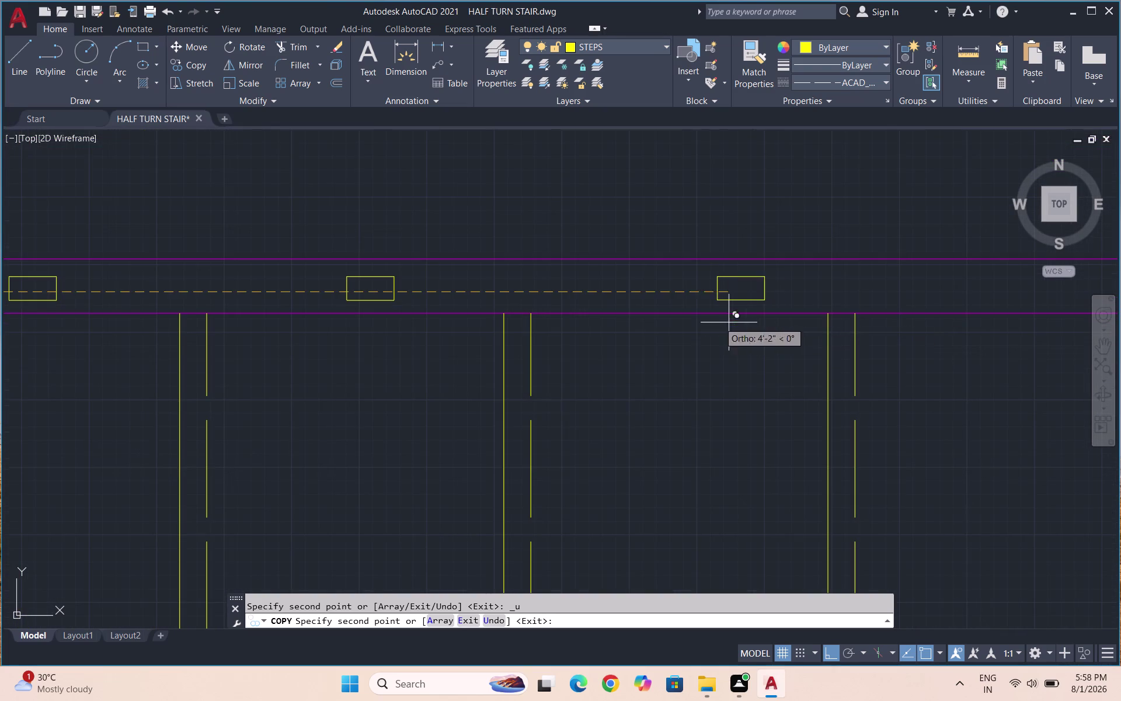
click(681, 290)
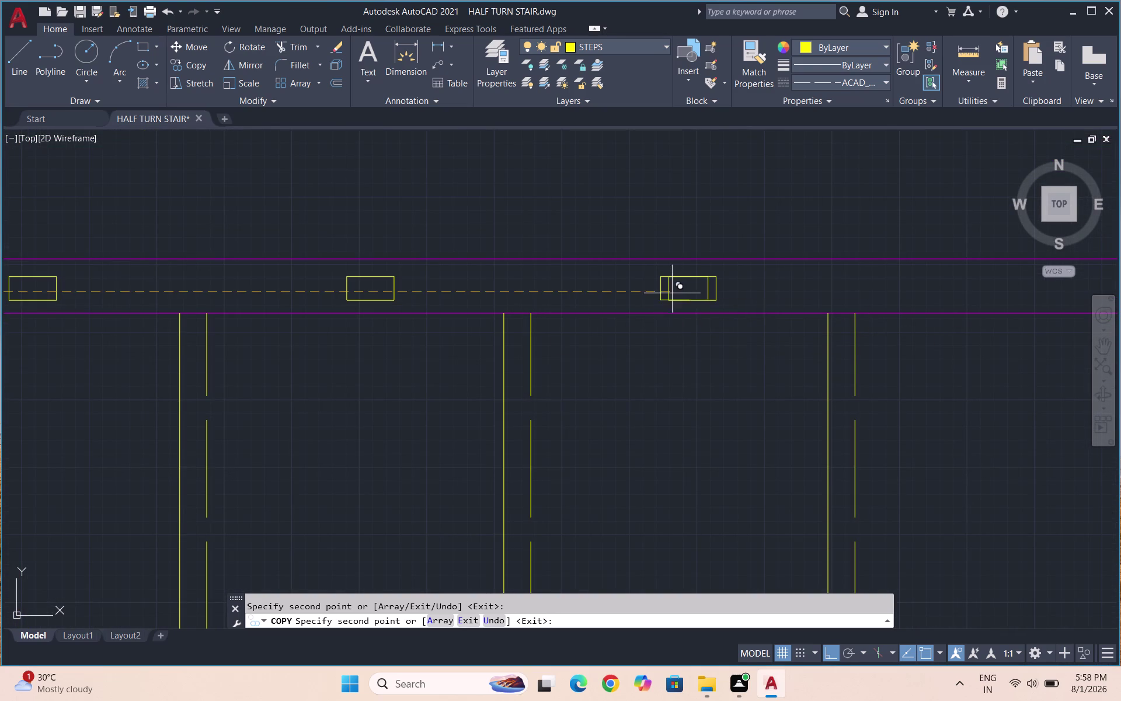
scroll(down, 3)
scroll(up, 3)
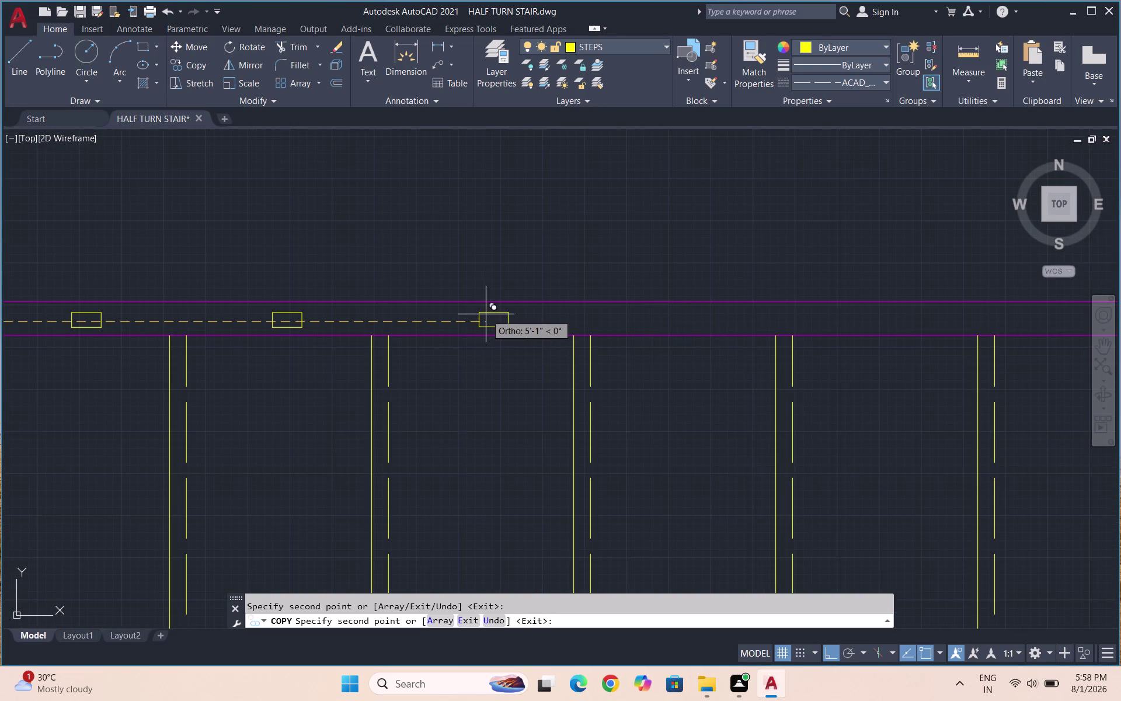
click(483, 316)
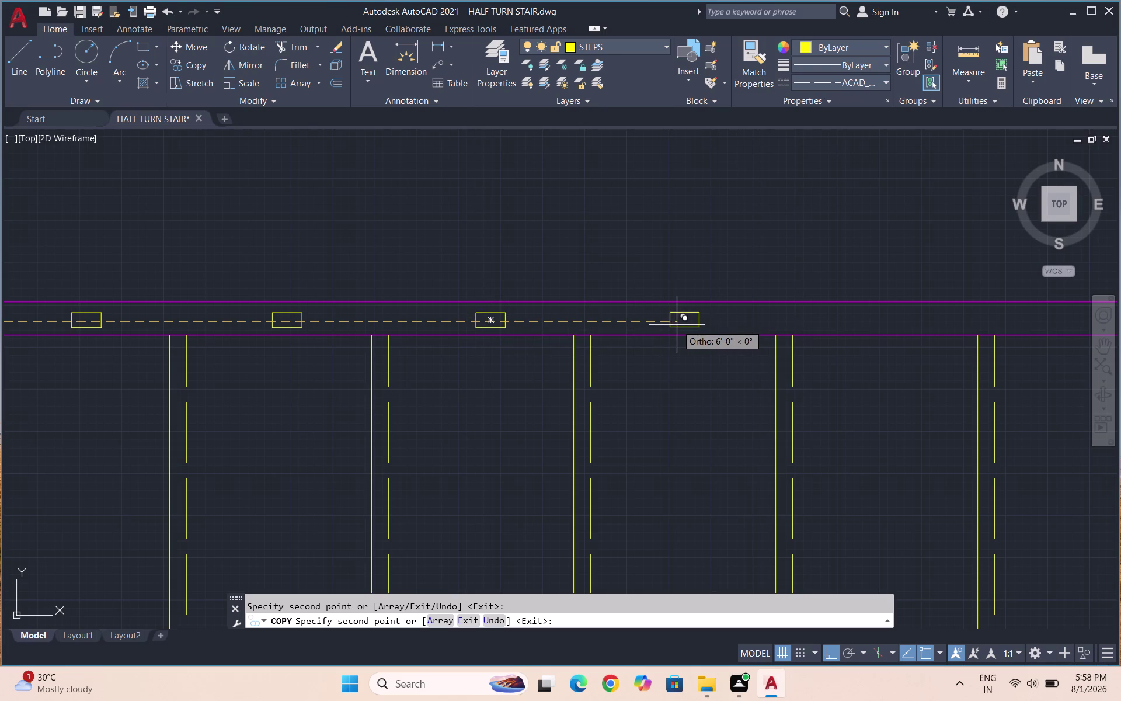
click(677, 325)
scroll(down, 3)
scroll(up, 3)
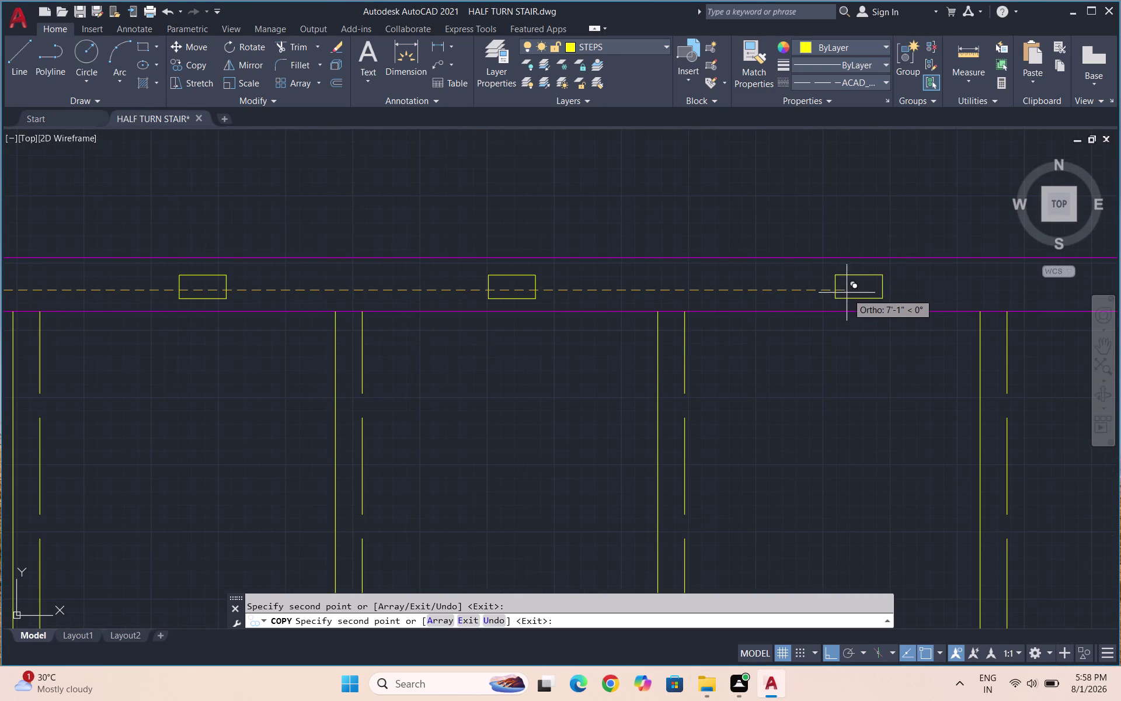
click(832, 287)
scroll(down, 3)
scroll(up, 3)
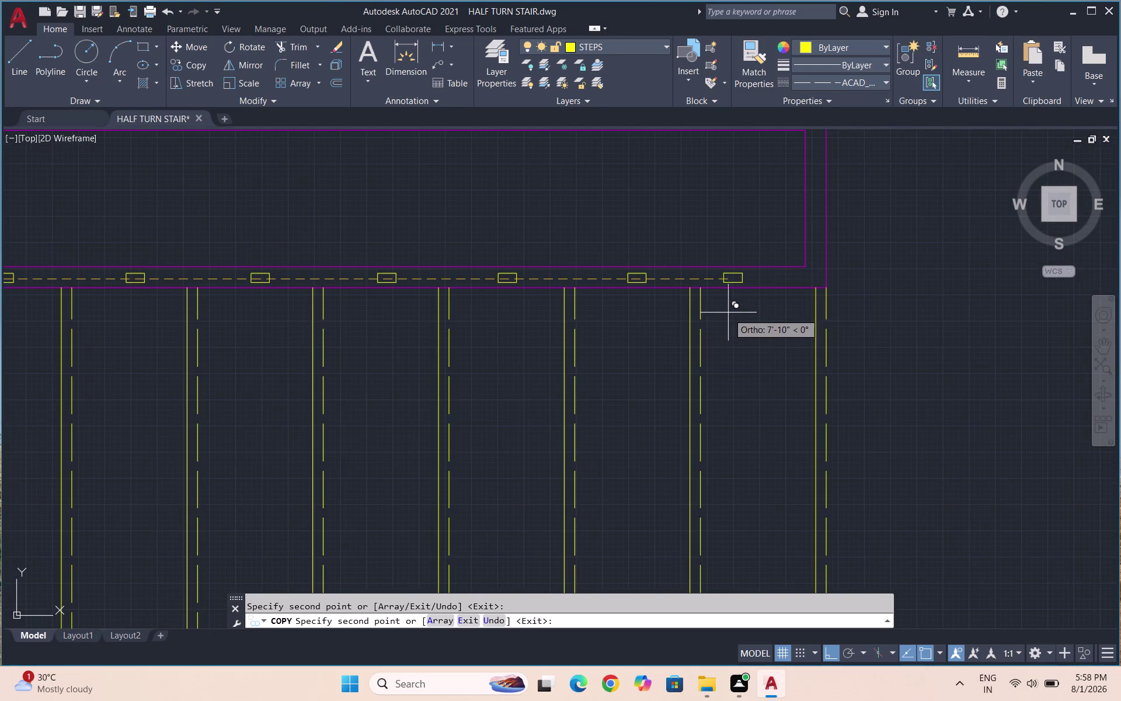
click(756, 276)
scroll(down, 3)
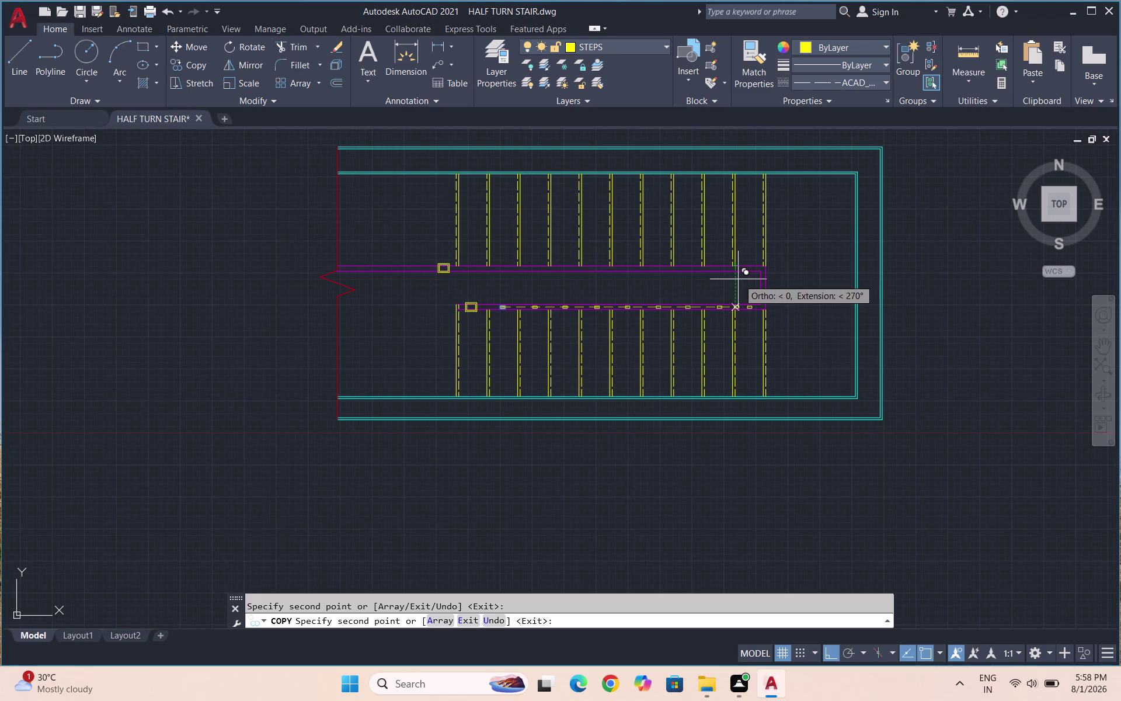
key(ctrl+7)
Dismiss the accidentally opened markup panel while selecting the end baluster.
key(ctrl+super+p)
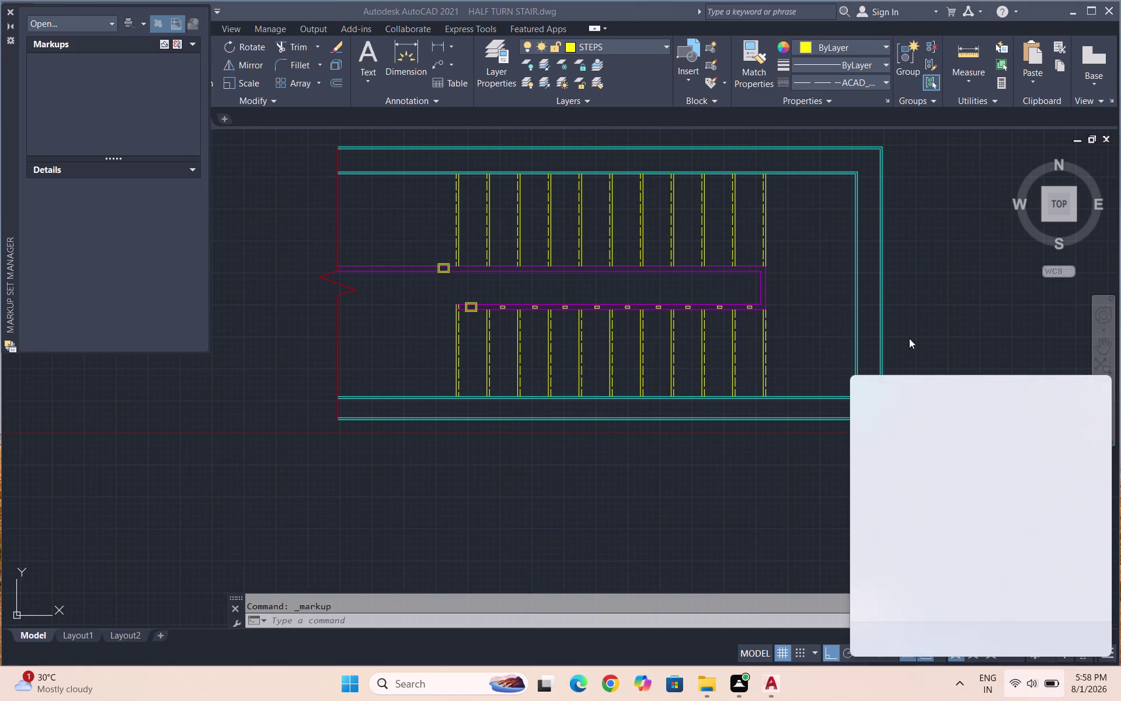
click(869, 383)
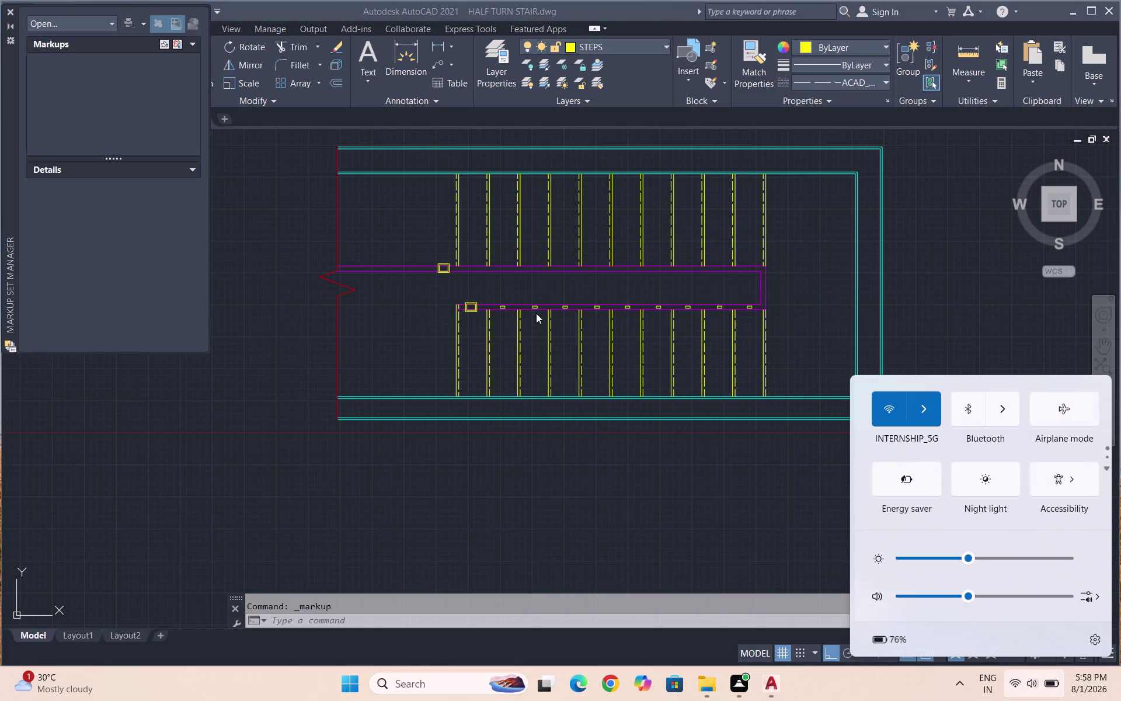
click(11, 11)
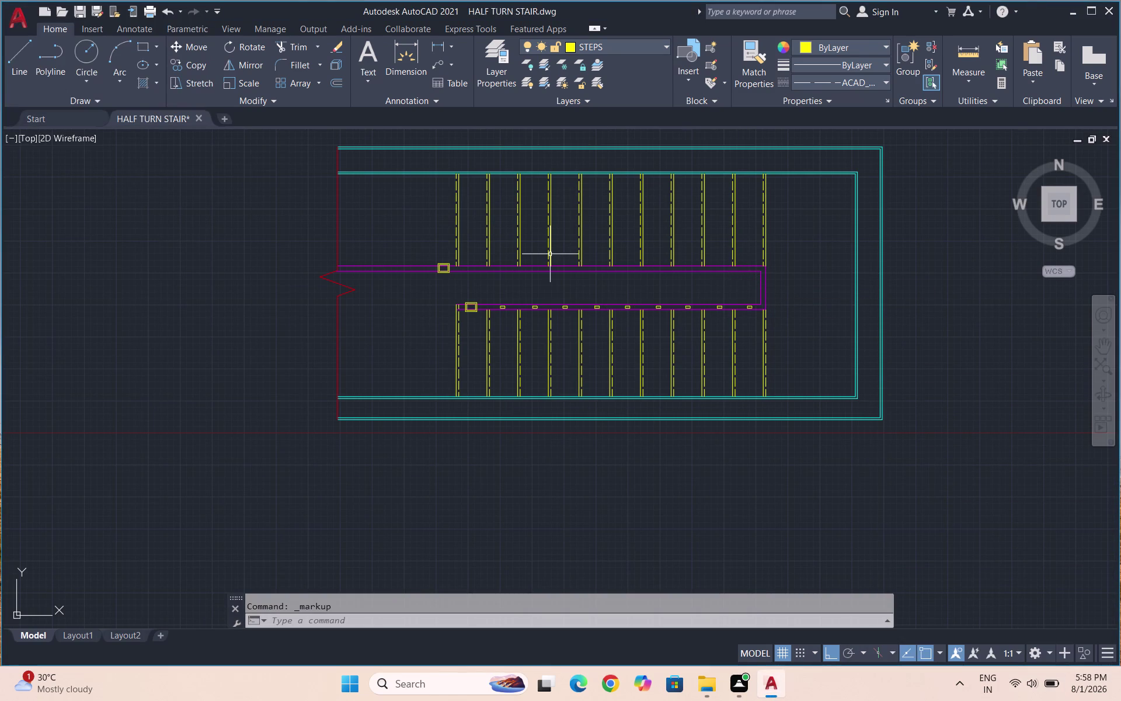
scroll(up, 3)
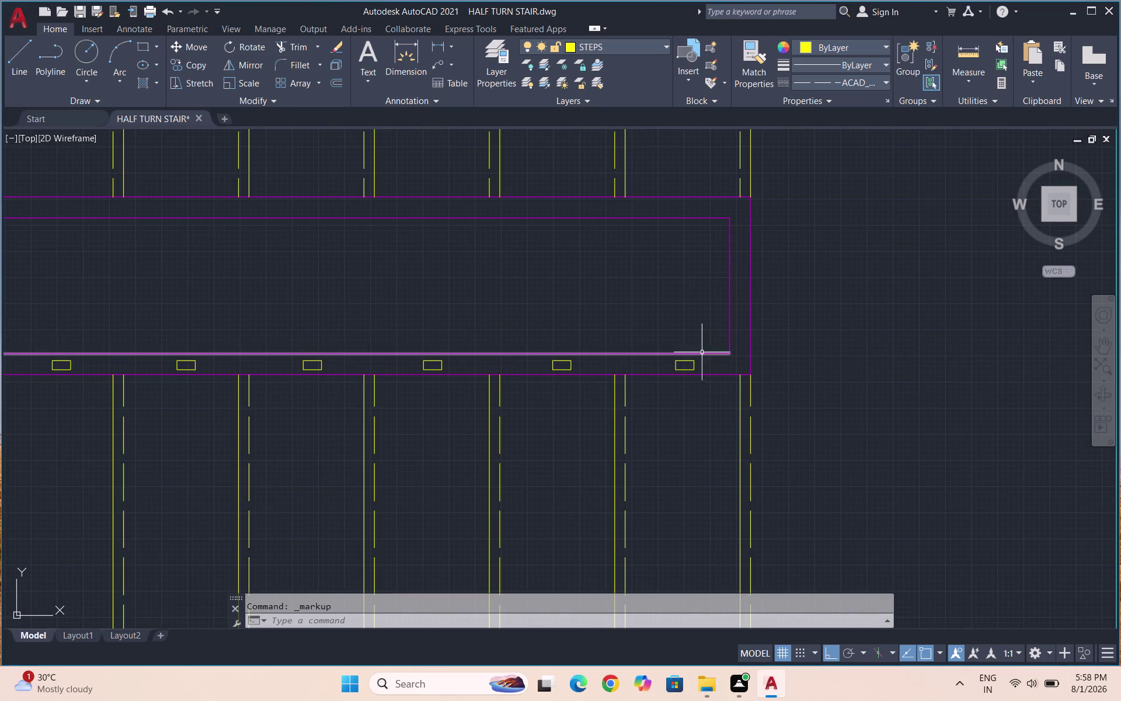
click(691, 361)
key(space)
key(o)
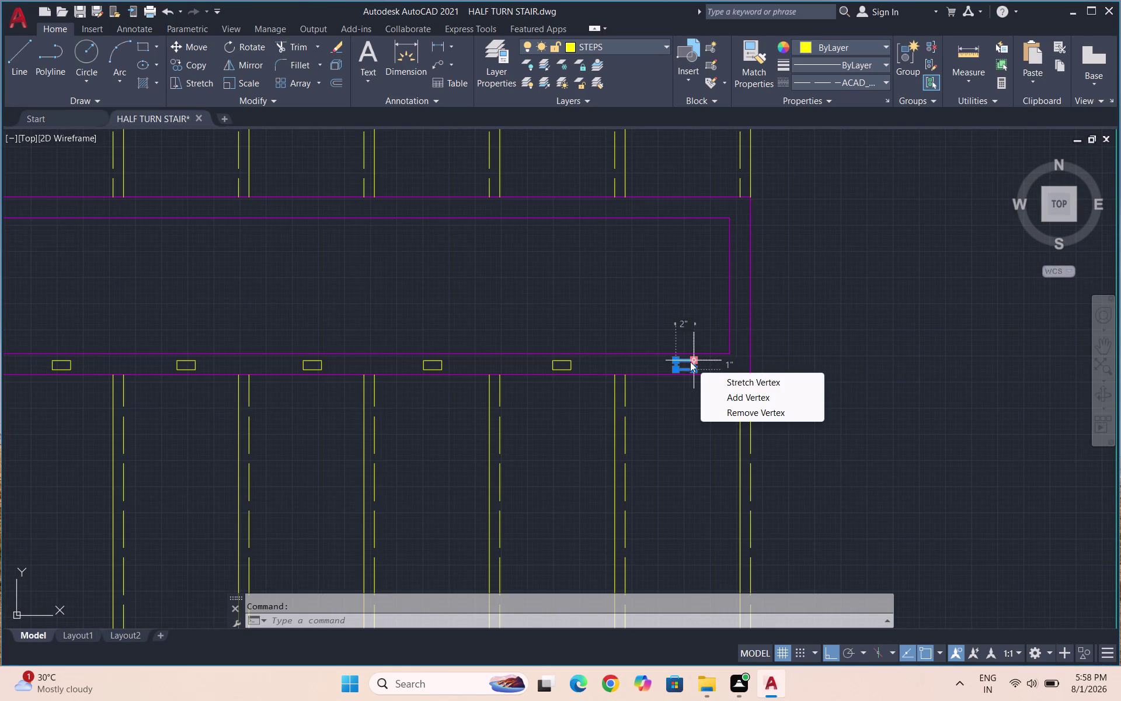
key(Return)
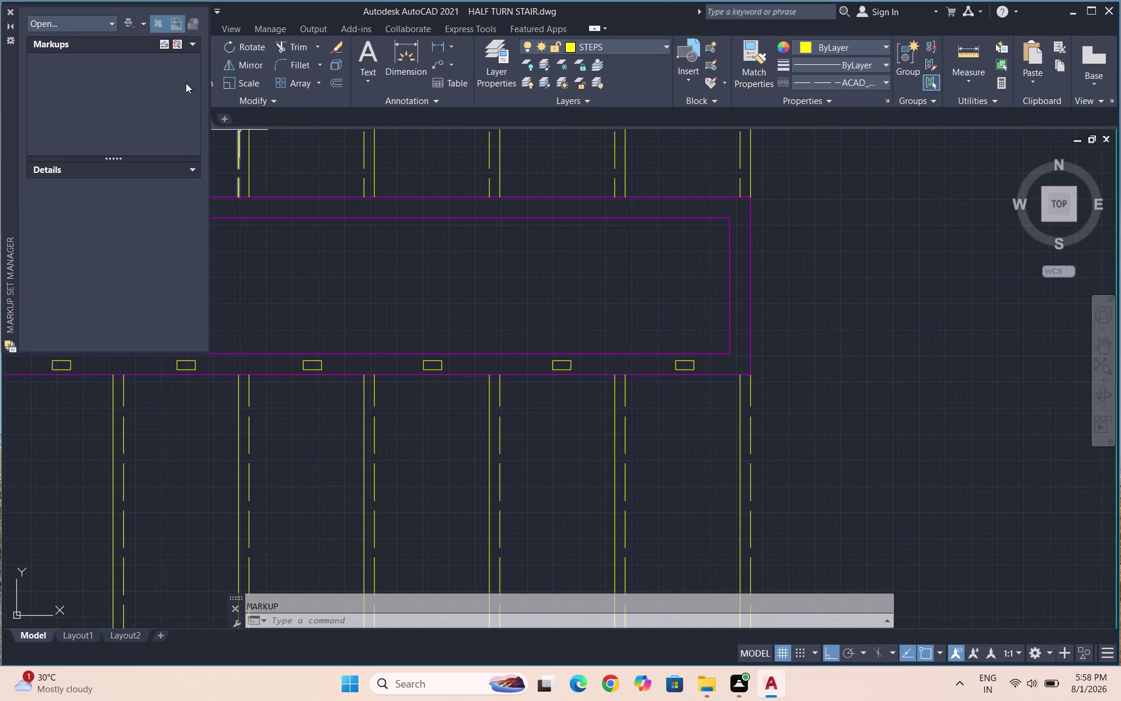
click(9, 6)
click(5, 9)
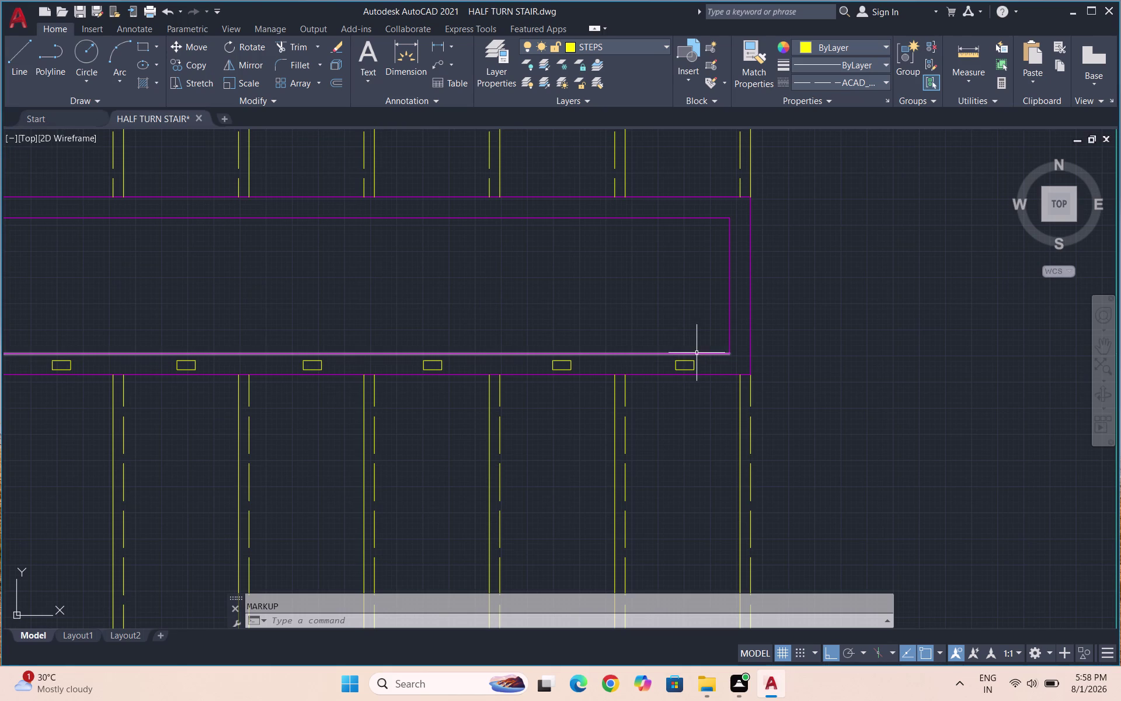
Select the rightmost baluster on the lower handrail and start COPY.
click(685, 361)
key(c)
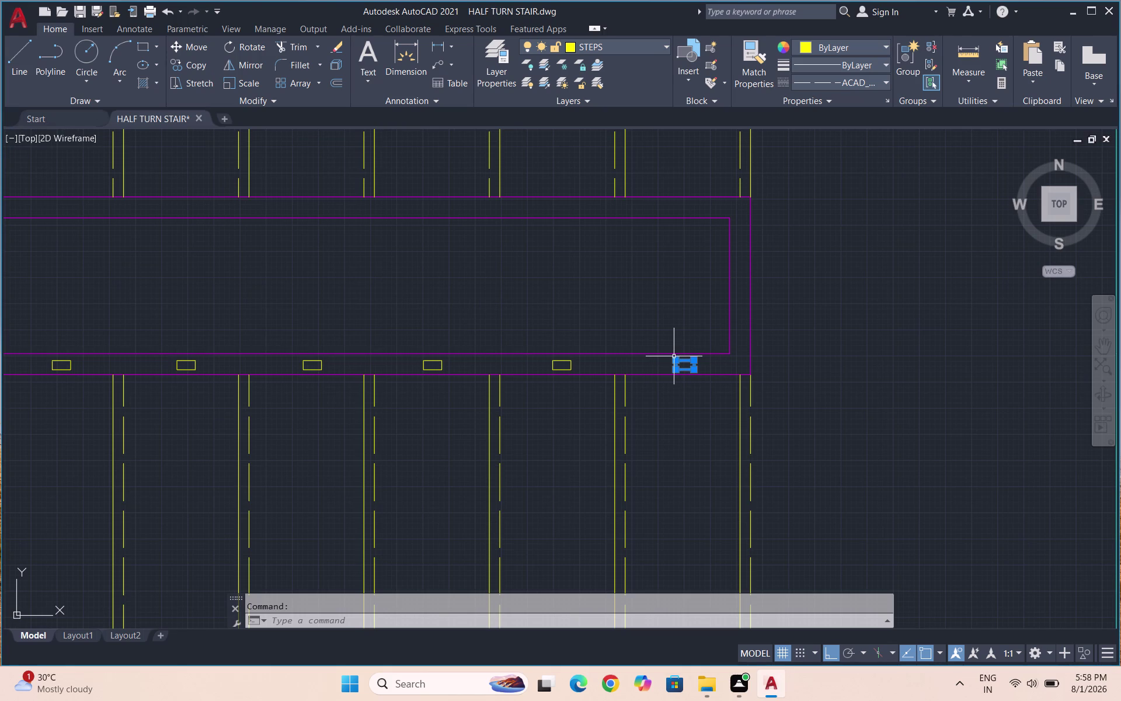
key(o)
key(Return)
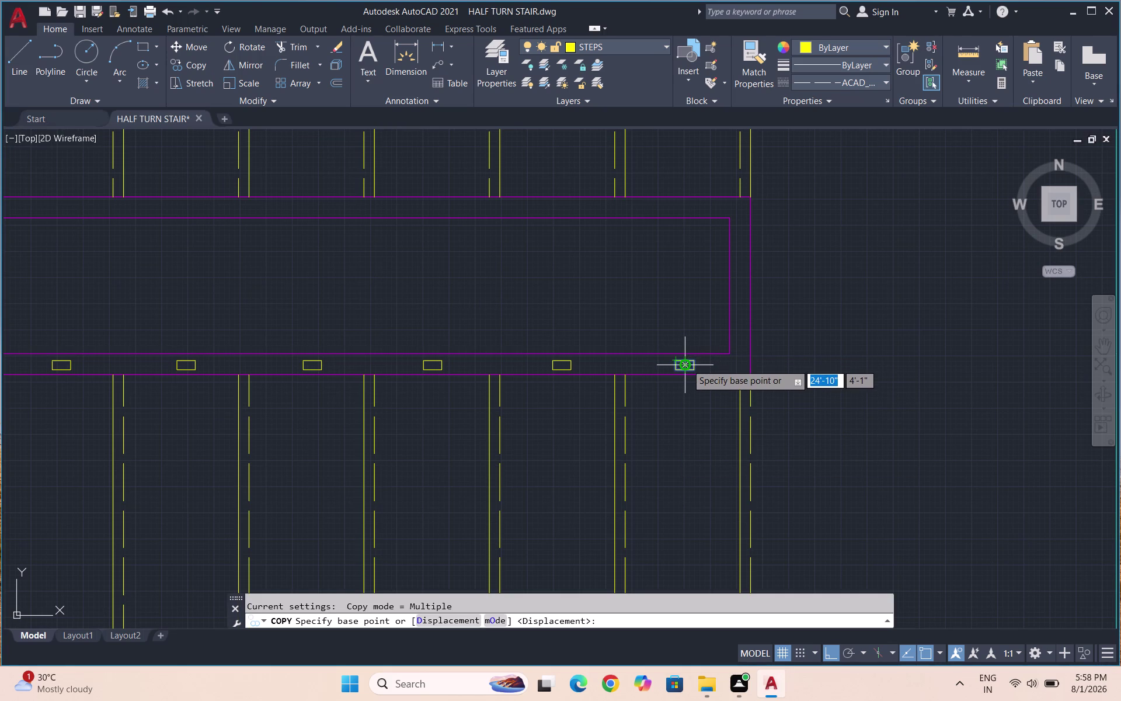
Copy the end baluster 1'-3" up onto the upper handrail line, re-placing it once.
click(686, 364)
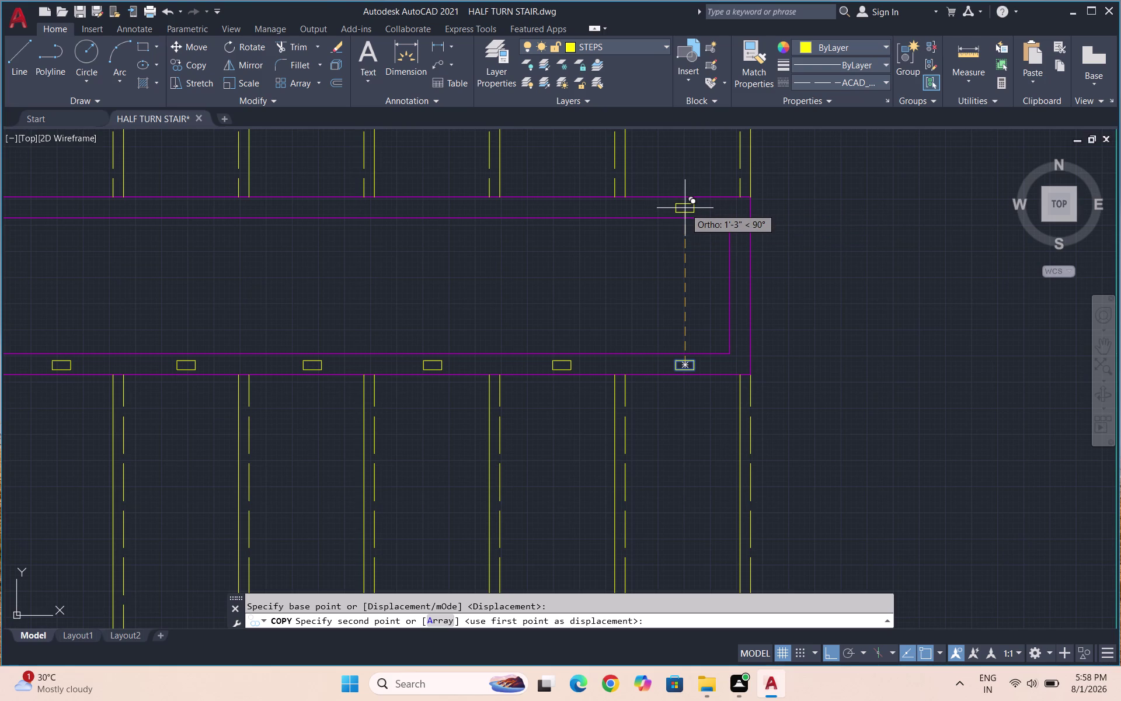
scroll(up, 3)
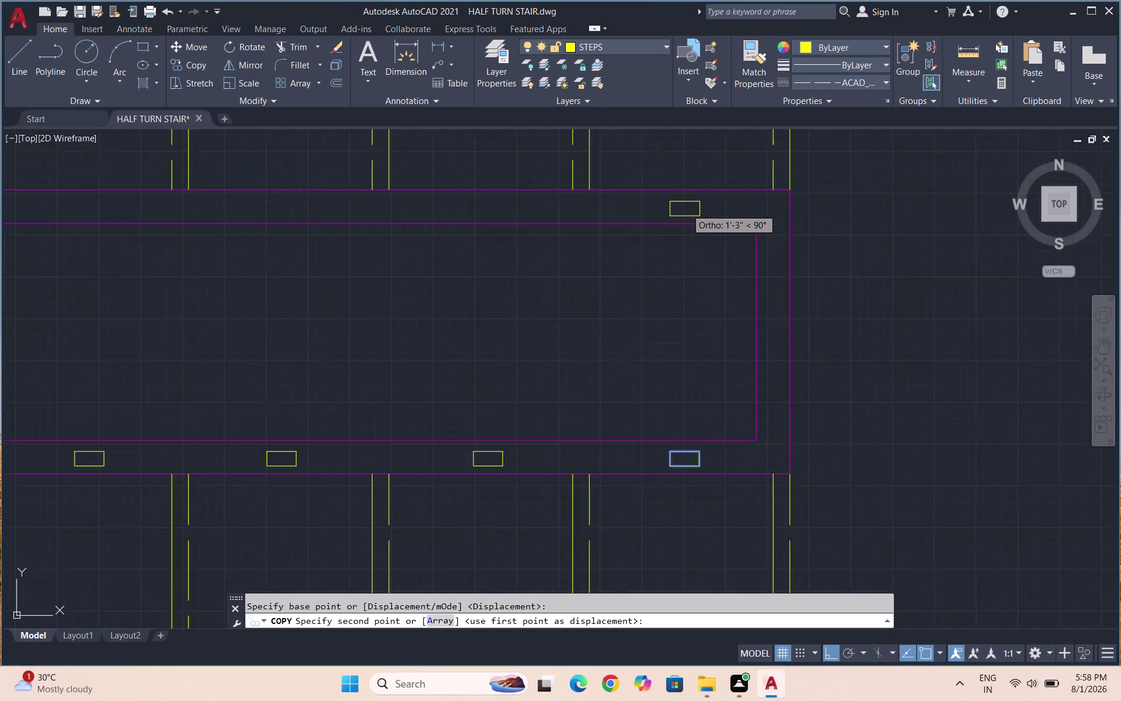
scroll(up, 3)
click(669, 213)
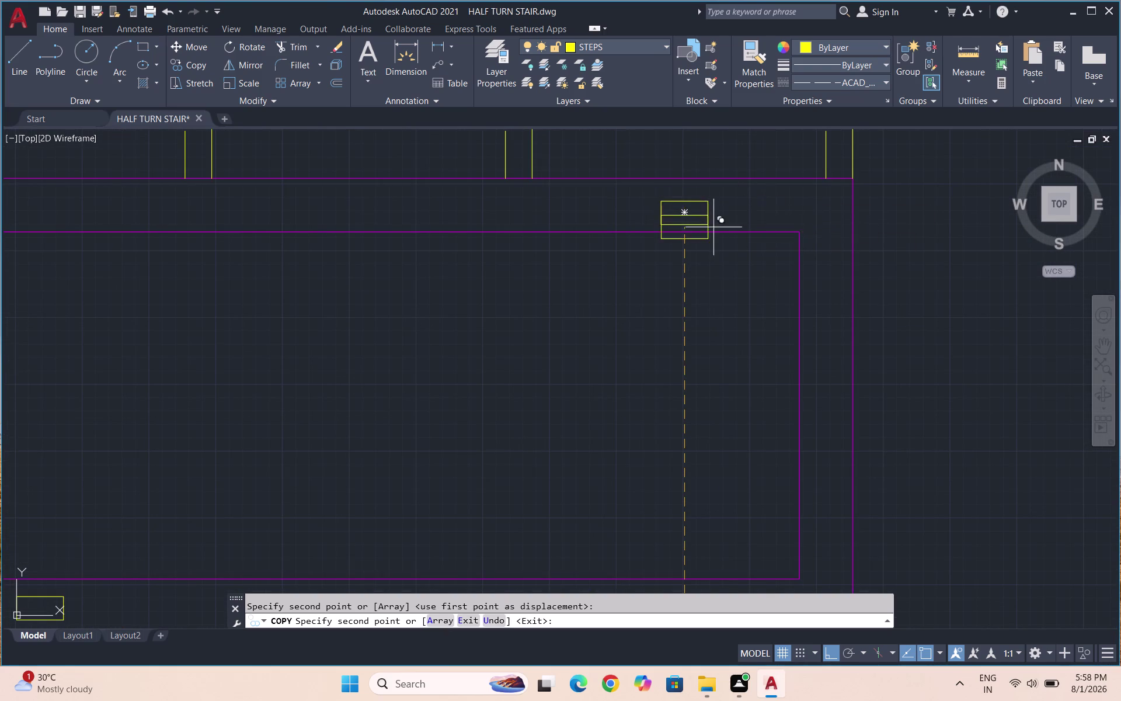
key(ctrl+z)
scroll(up, 3)
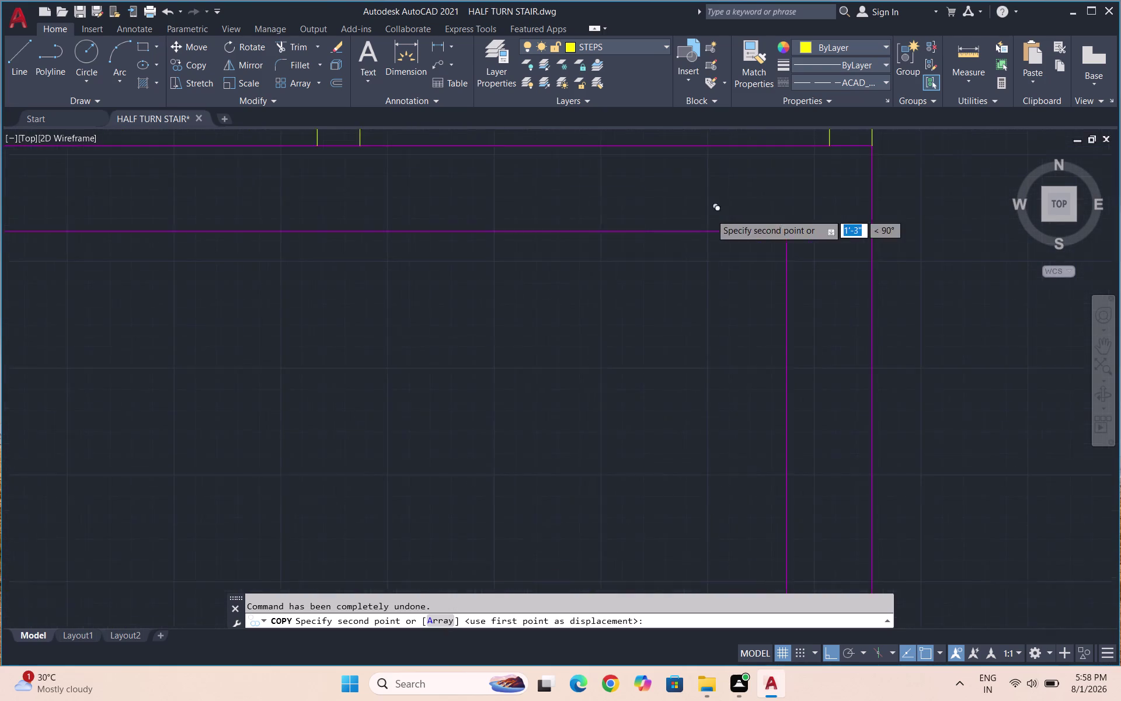
click(679, 182)
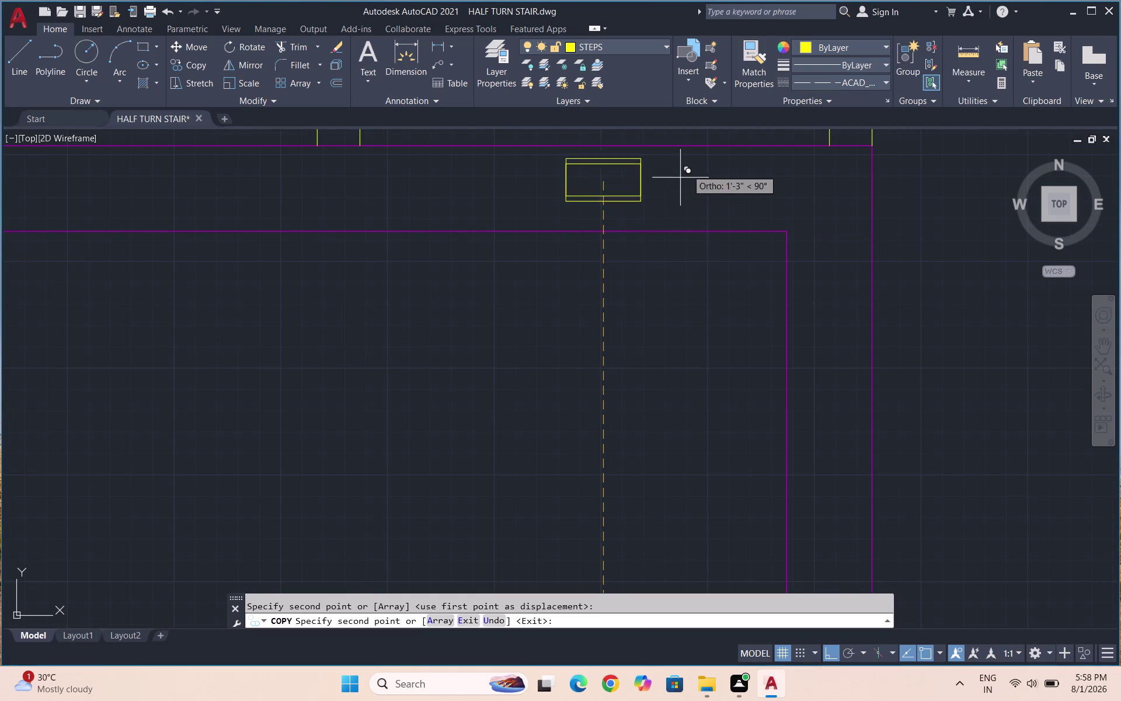
key(Escape)
Window-select the new upper baluster and start copying it from a reference point.
drag(689, 184, 635, 180)
click(529, 184)
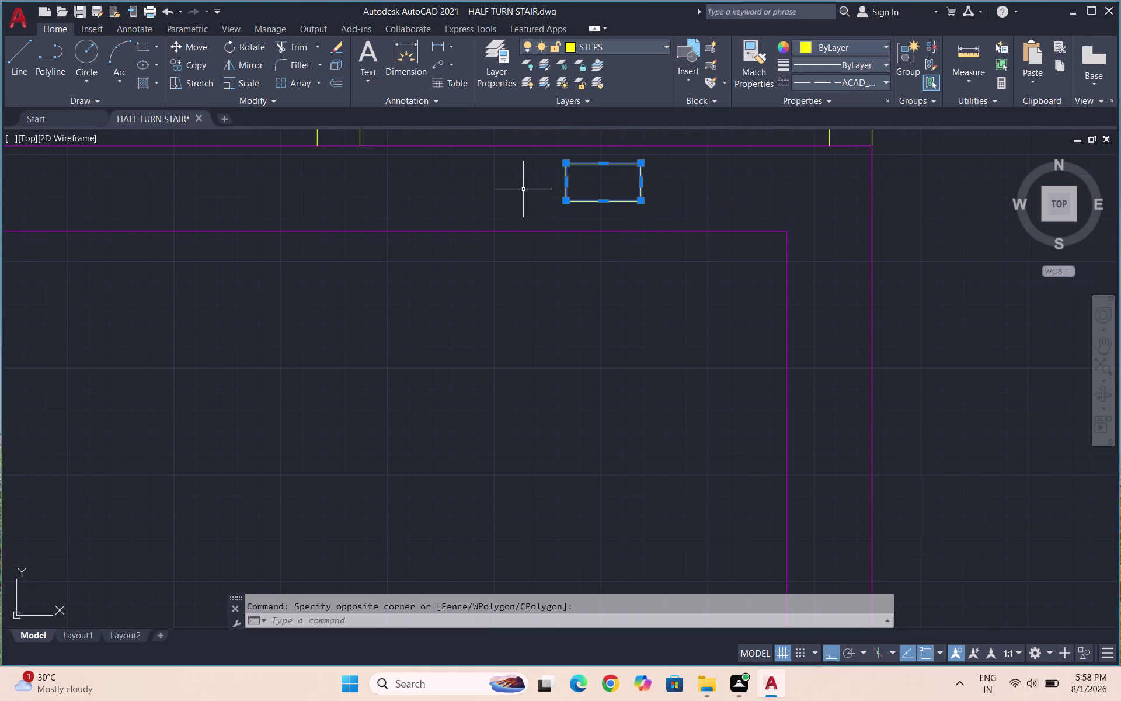
text(CO)
key(Return)
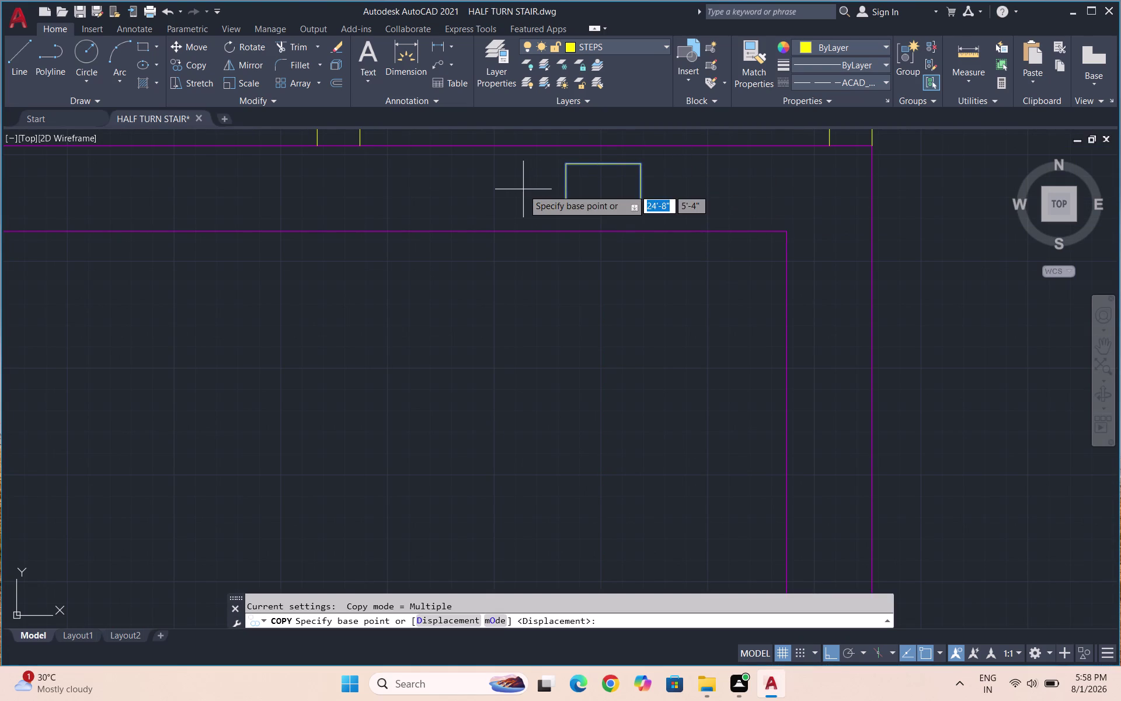
click(592, 188)
Place baluster copies leftward along the upper handrail, redoing one misplaced copy.
scroll(down, 3)
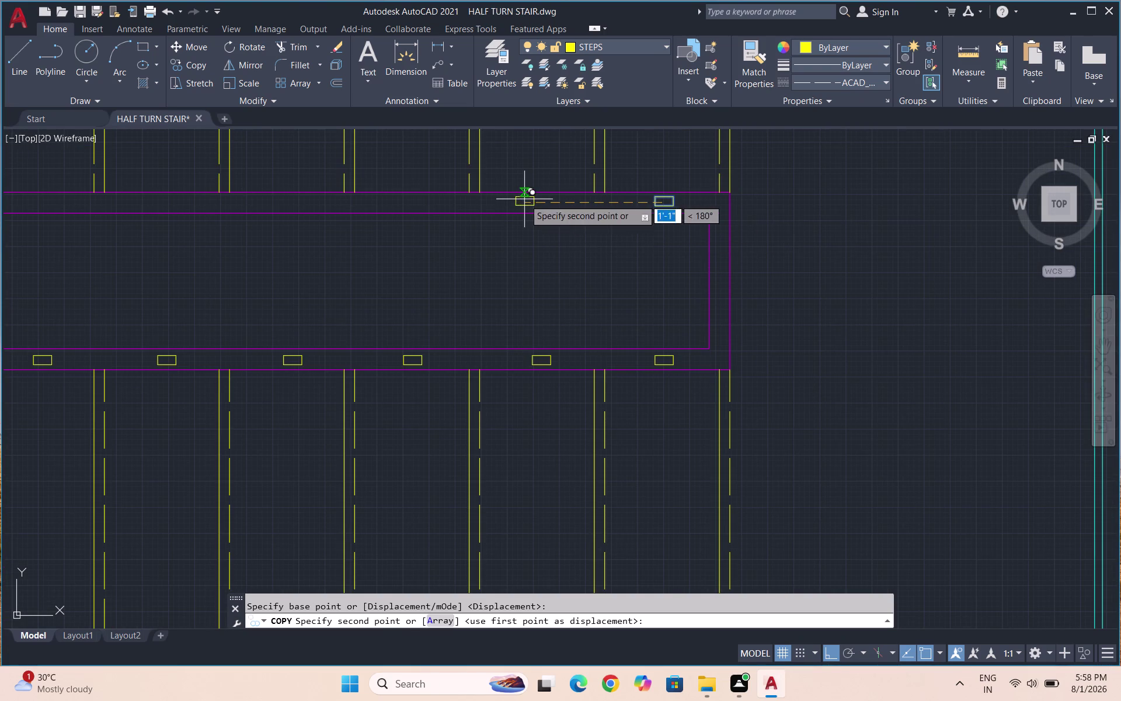
click(538, 203)
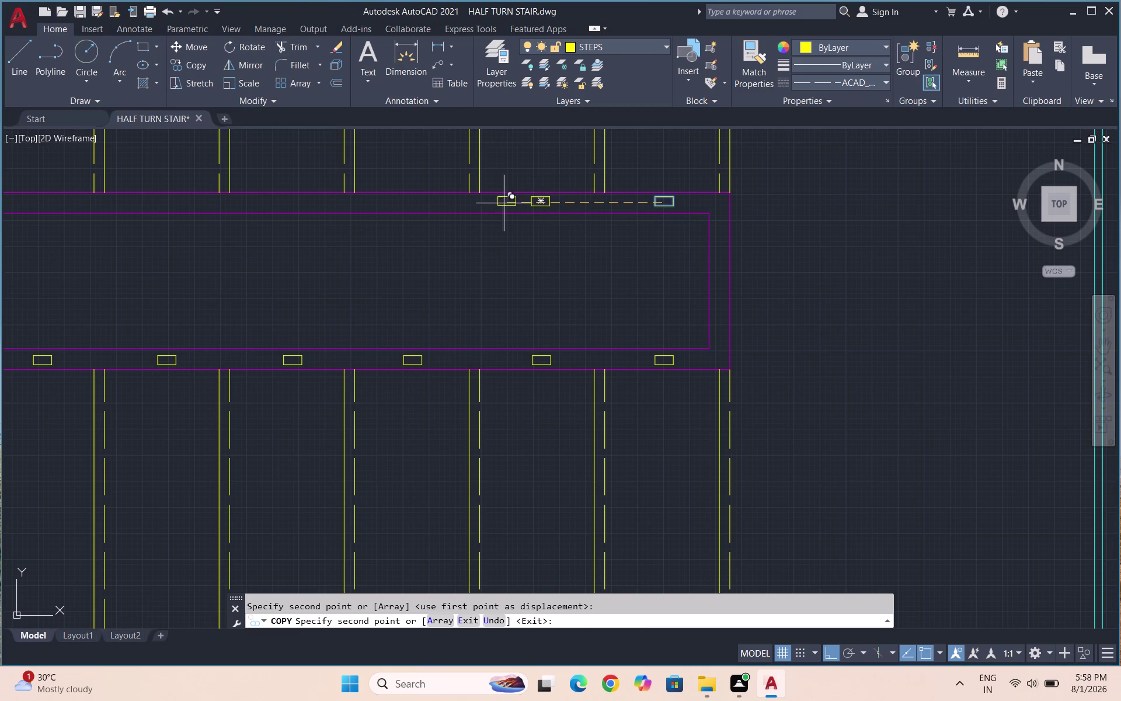
click(414, 202)
scroll(down, 3)
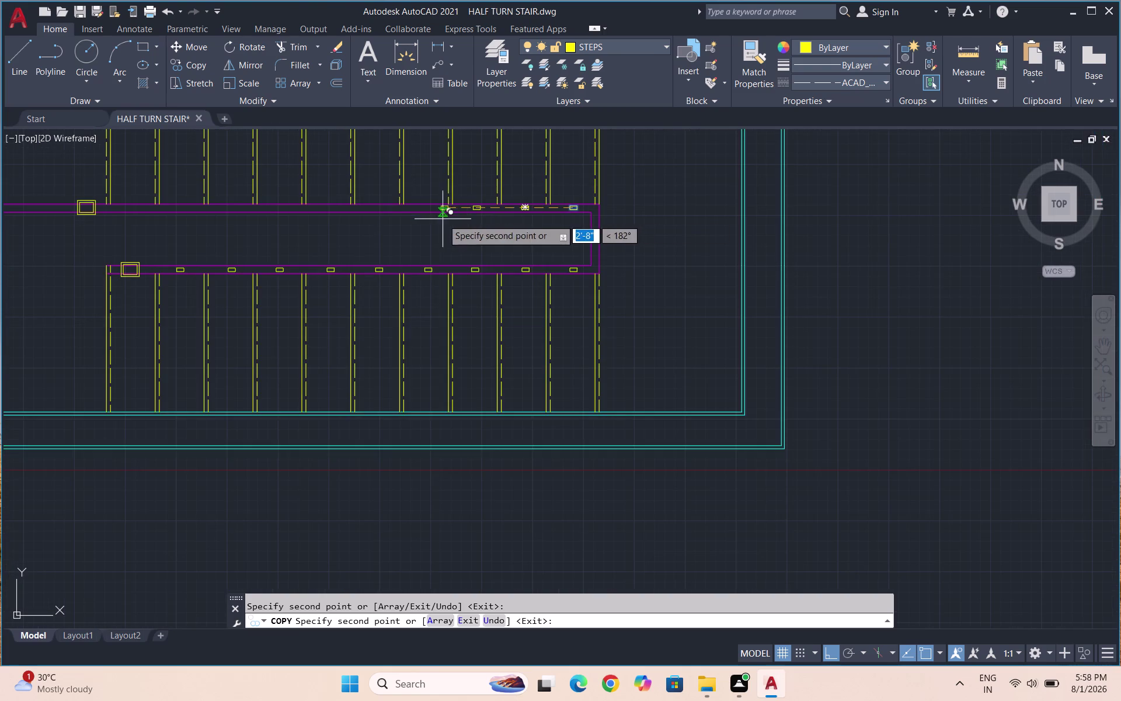
scroll(up, 3)
click(414, 204)
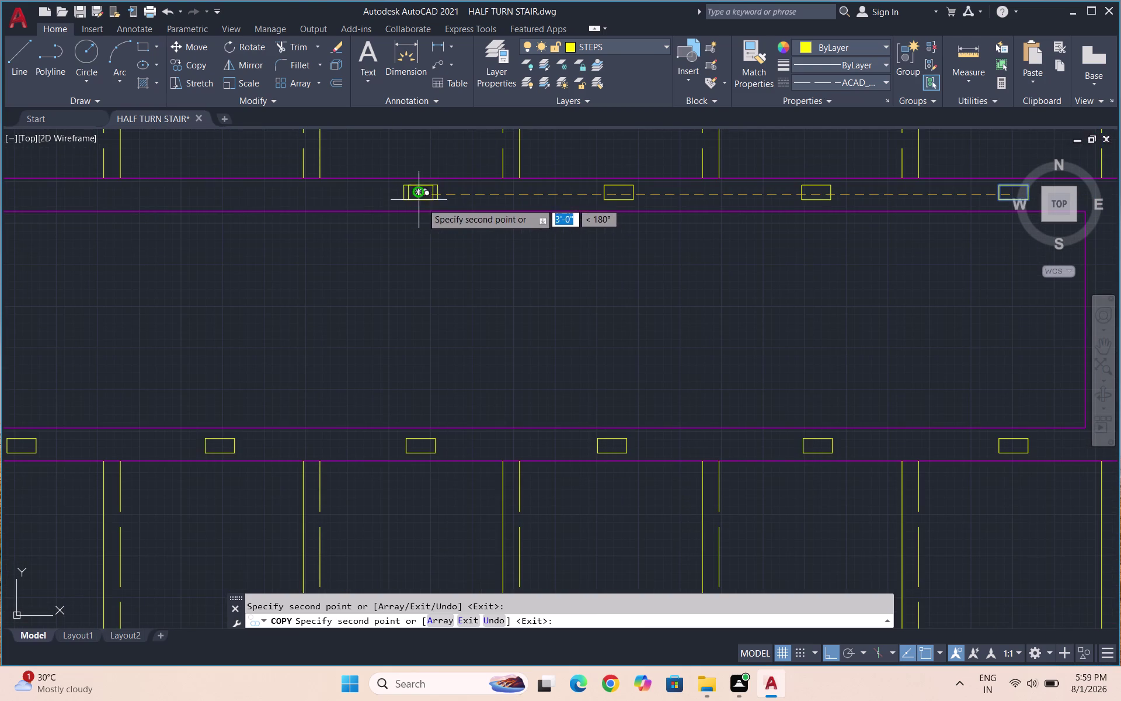
scroll(down, 3)
scroll(up, 3)
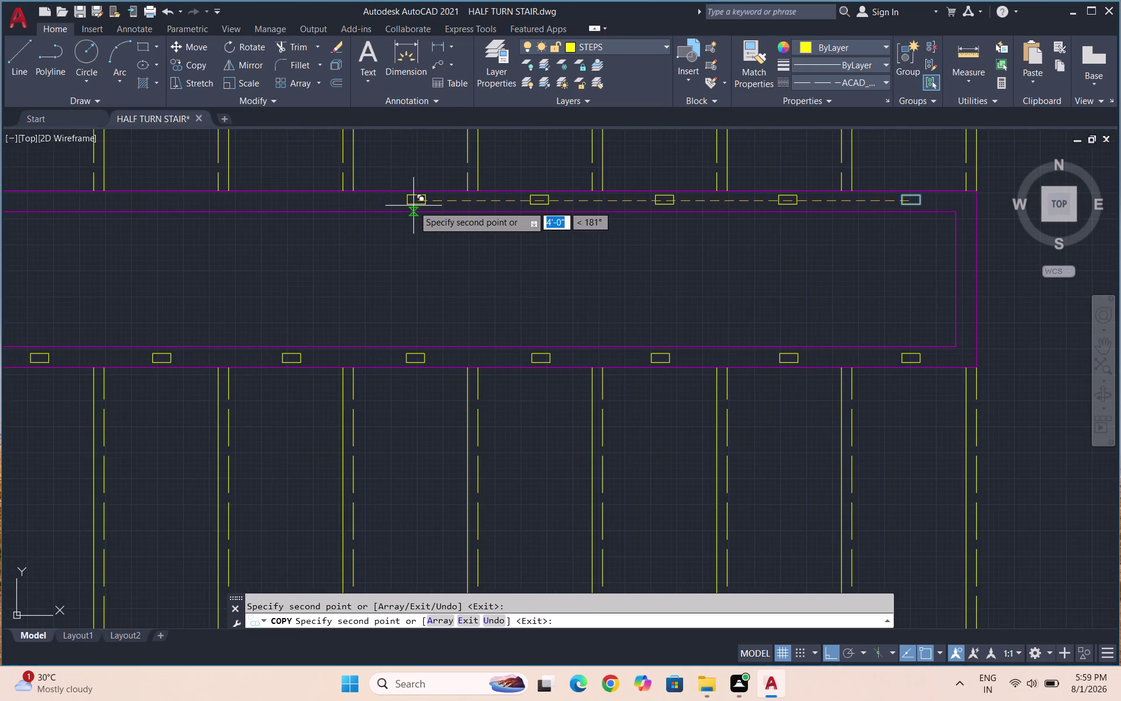
click(413, 206)
scroll(down, 3)
key(ctrl+z)
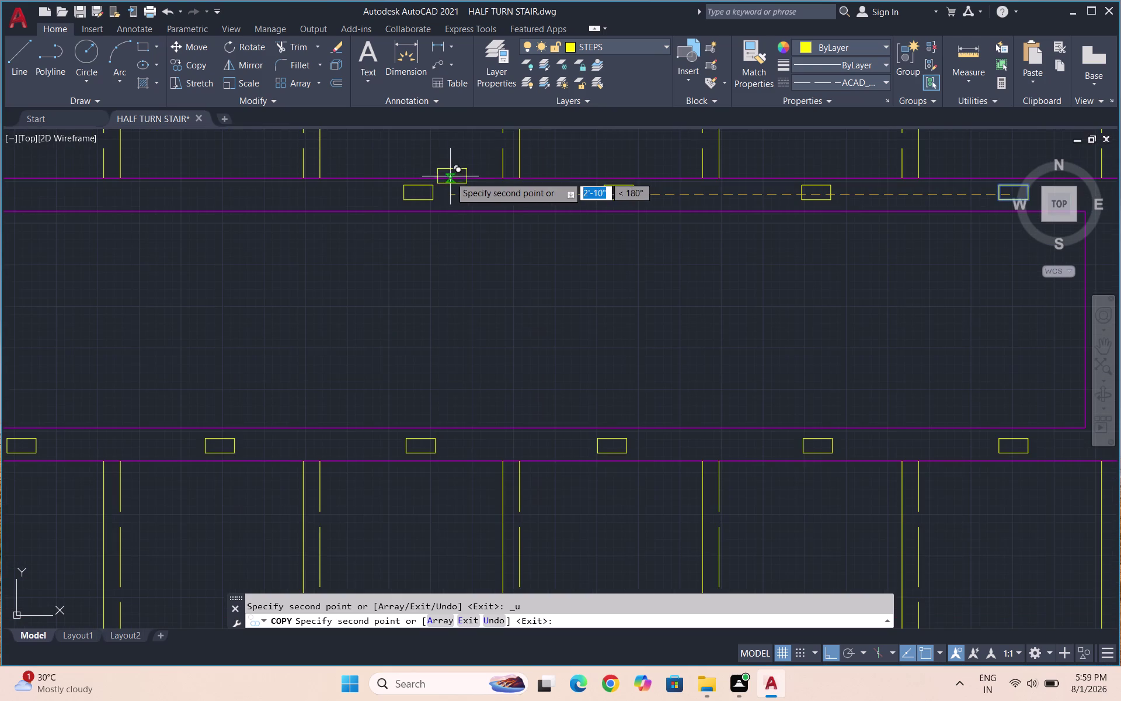
scroll(up, 3)
scroll(down, 3)
scroll(down, 3)
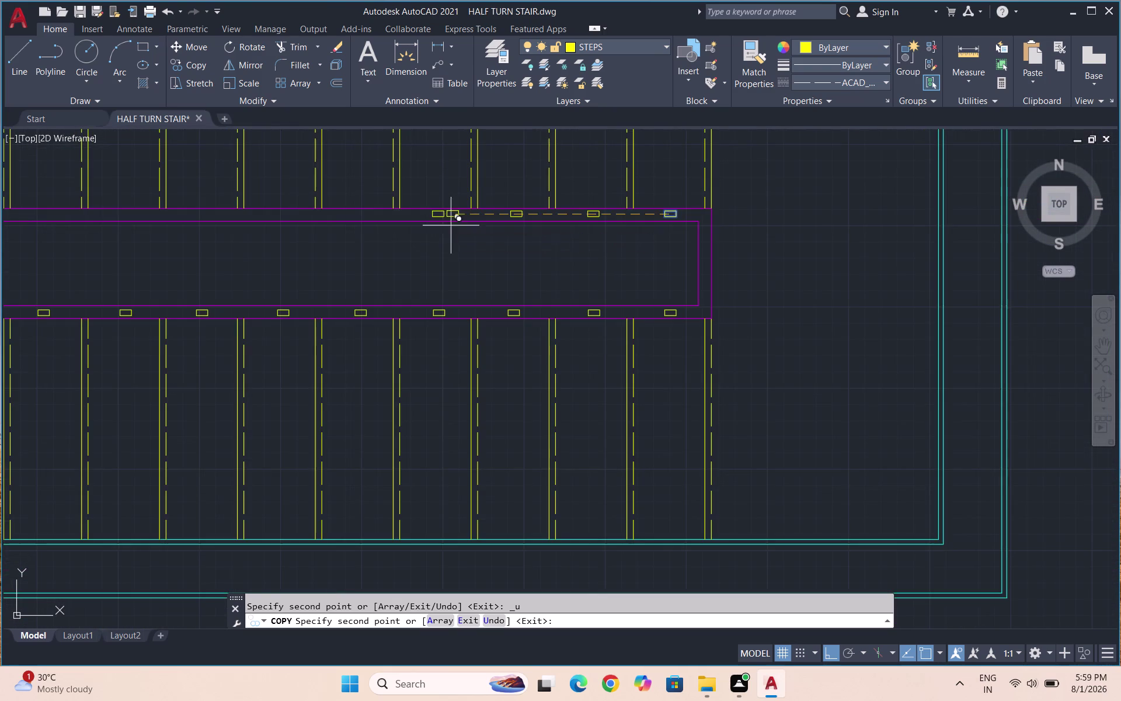
scroll(up, 3)
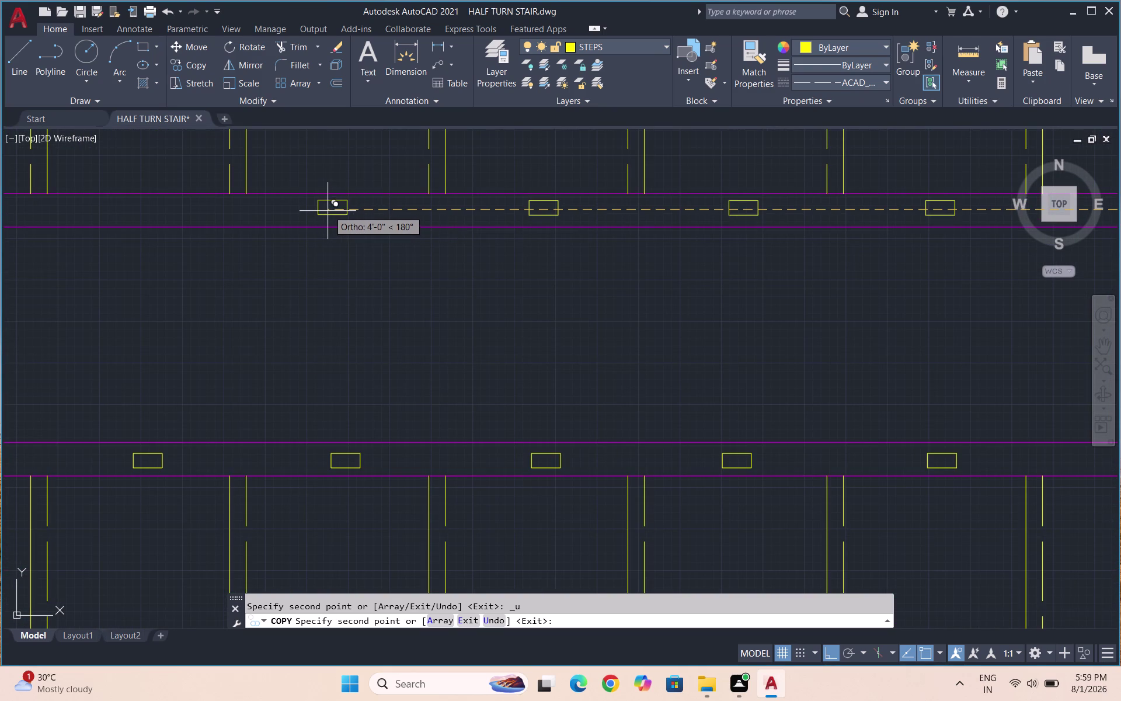
click(329, 210)
scroll(down, 3)
scroll(up, 3)
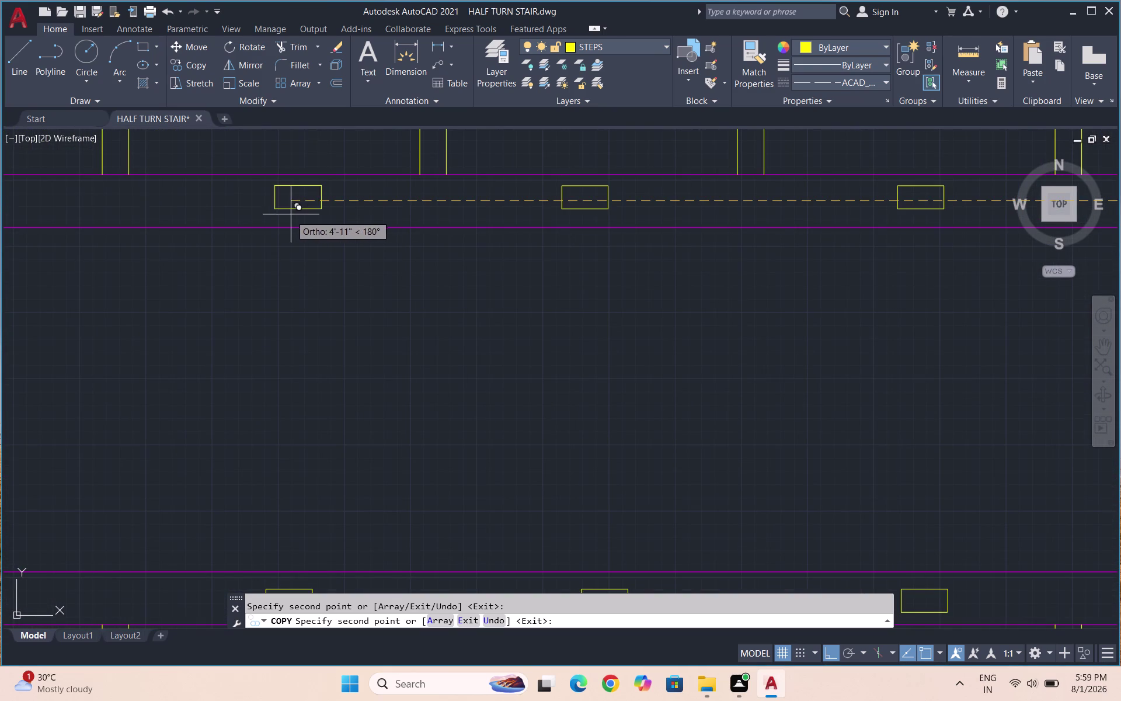
Add the remaining upper-handrail balusters toward the left end, then exit the copy and zoom out.
drag(276, 202, 386, 201)
scroll(down, 3)
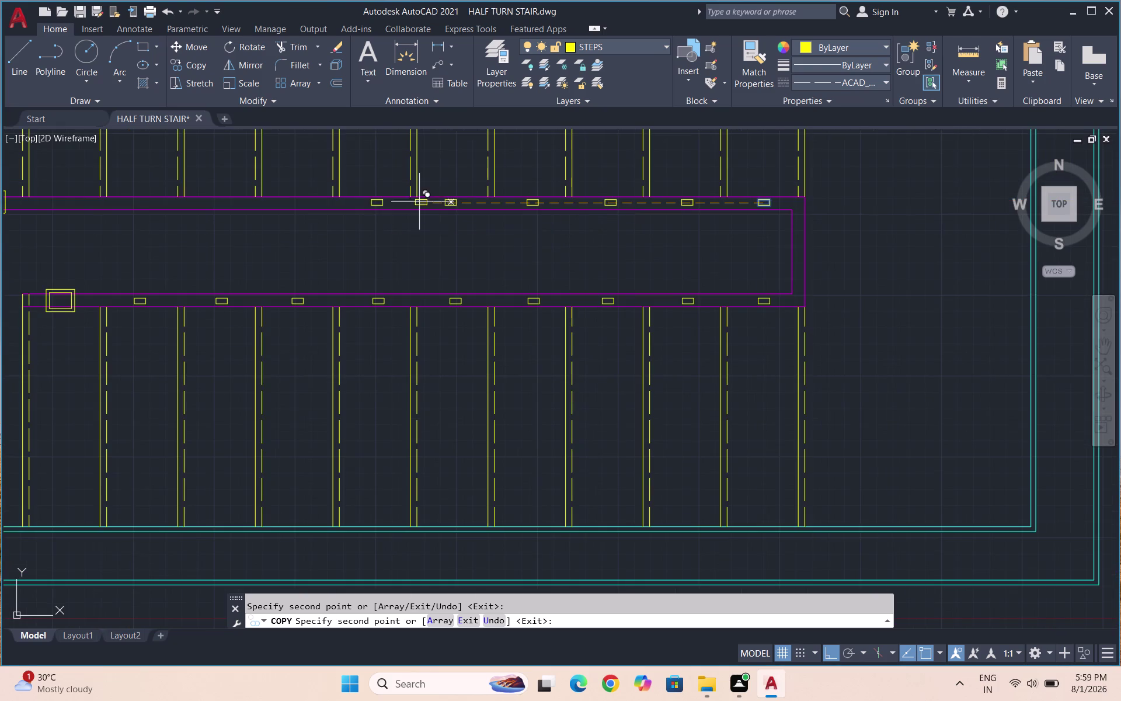
drag(386, 202, 289, 209)
scroll(up, 3)
scroll(down, 3)
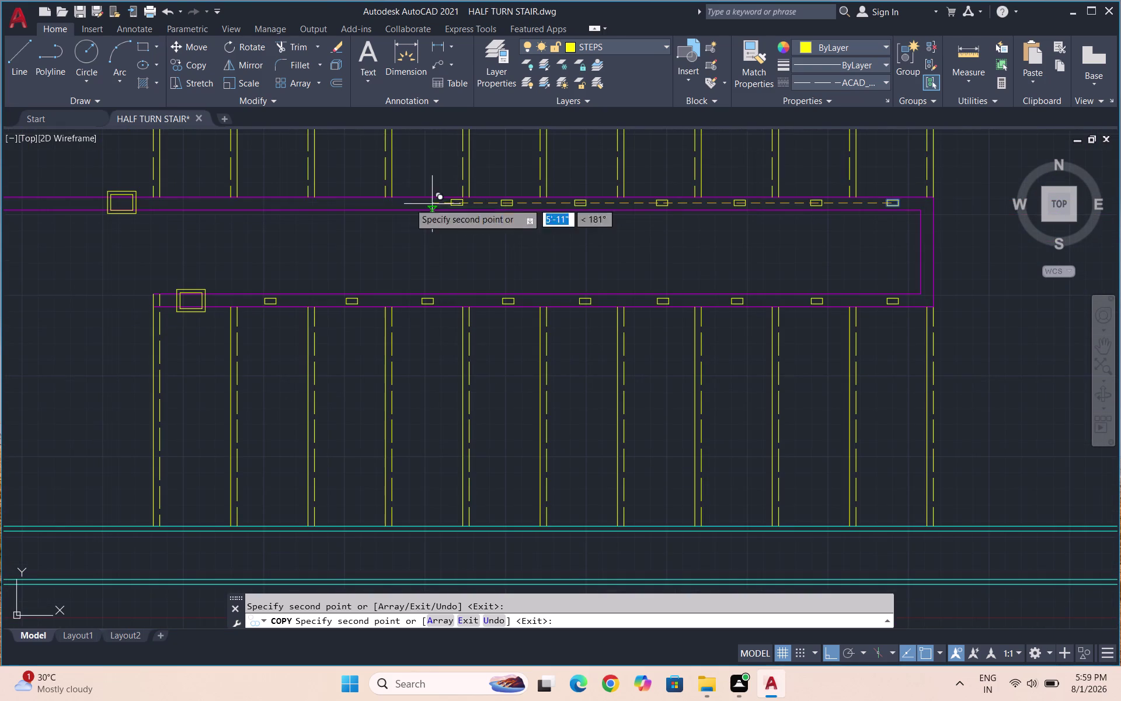
scroll(up, 3)
click(420, 201)
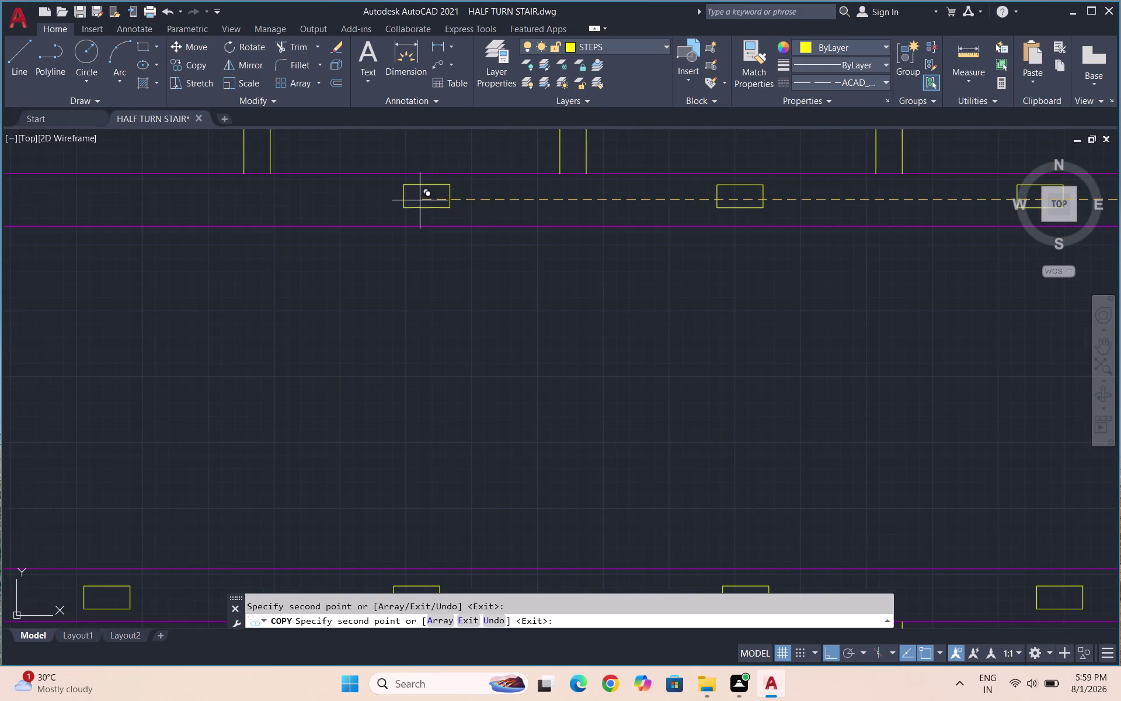
scroll(down, 3)
scroll(up, 3)
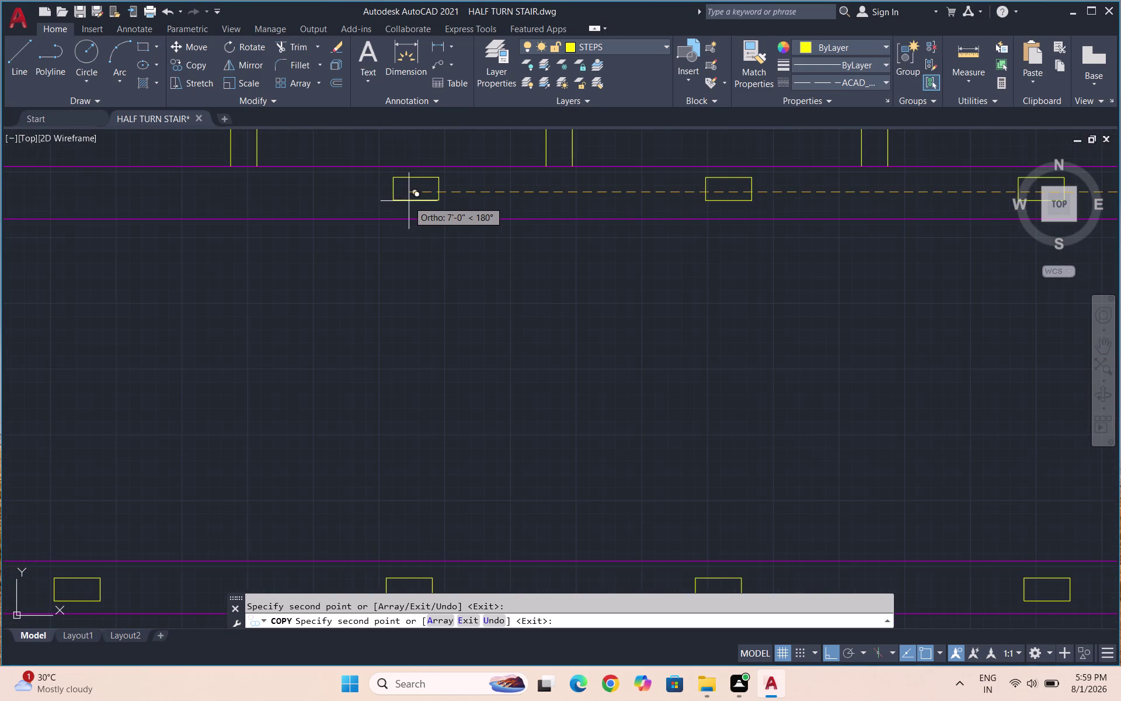
click(405, 199)
scroll(down, 3)
scroll(up, 3)
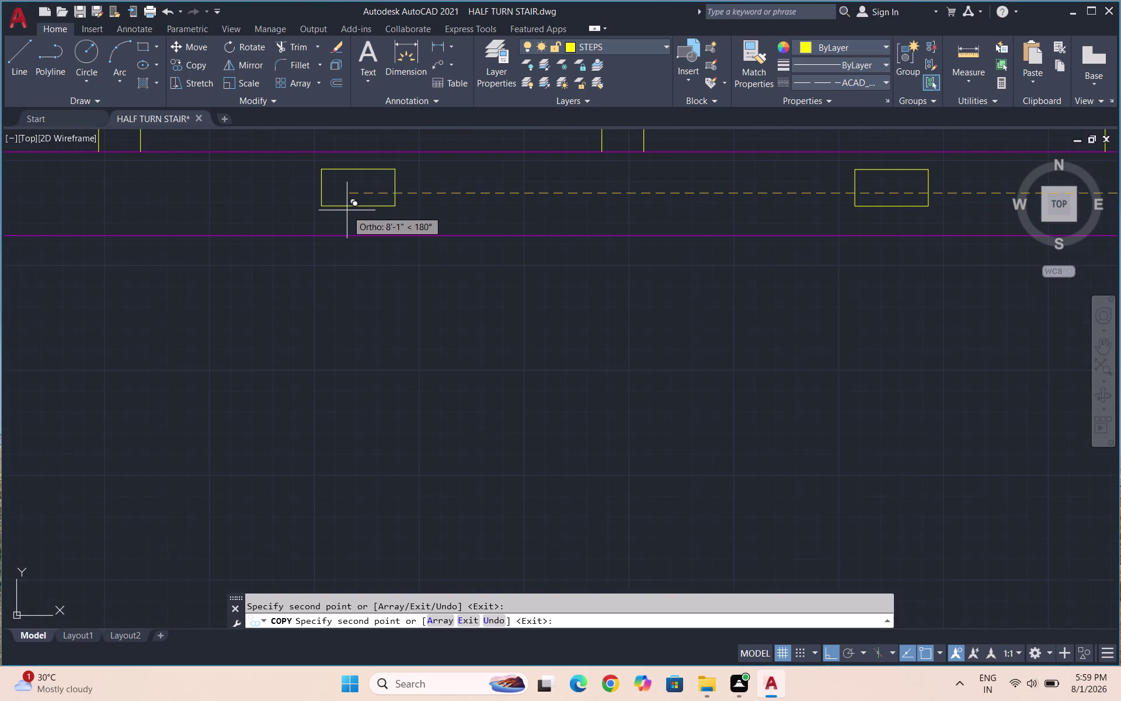
click(364, 202)
scroll(down, 3)
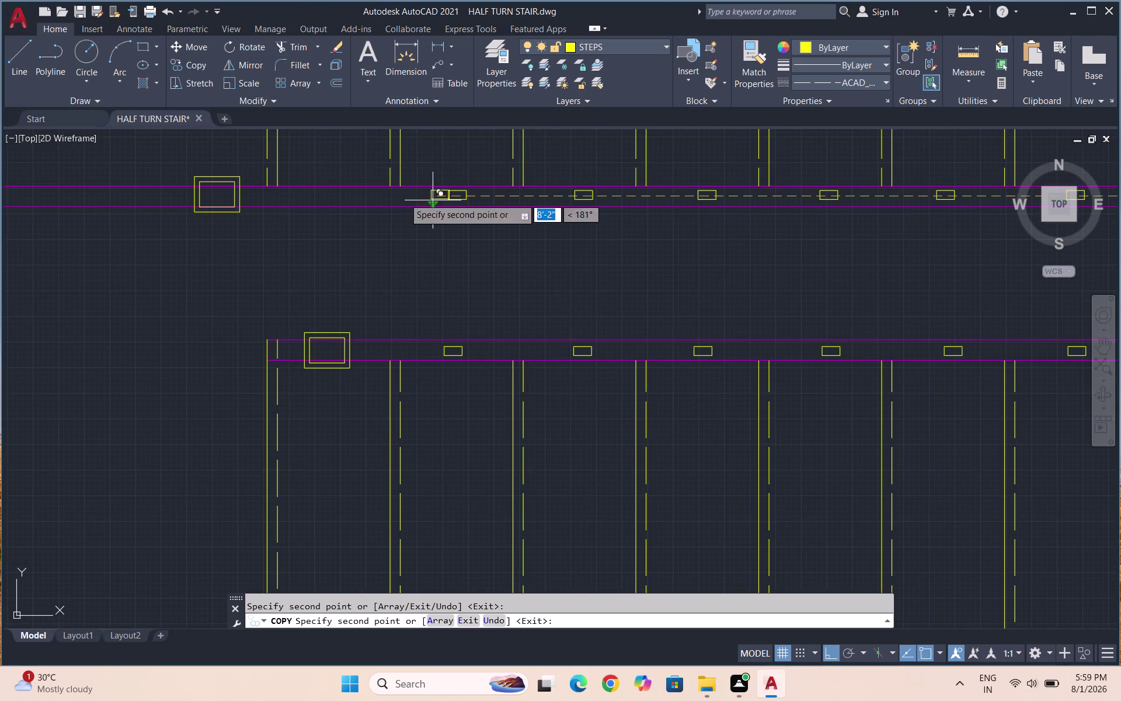
click(331, 199)
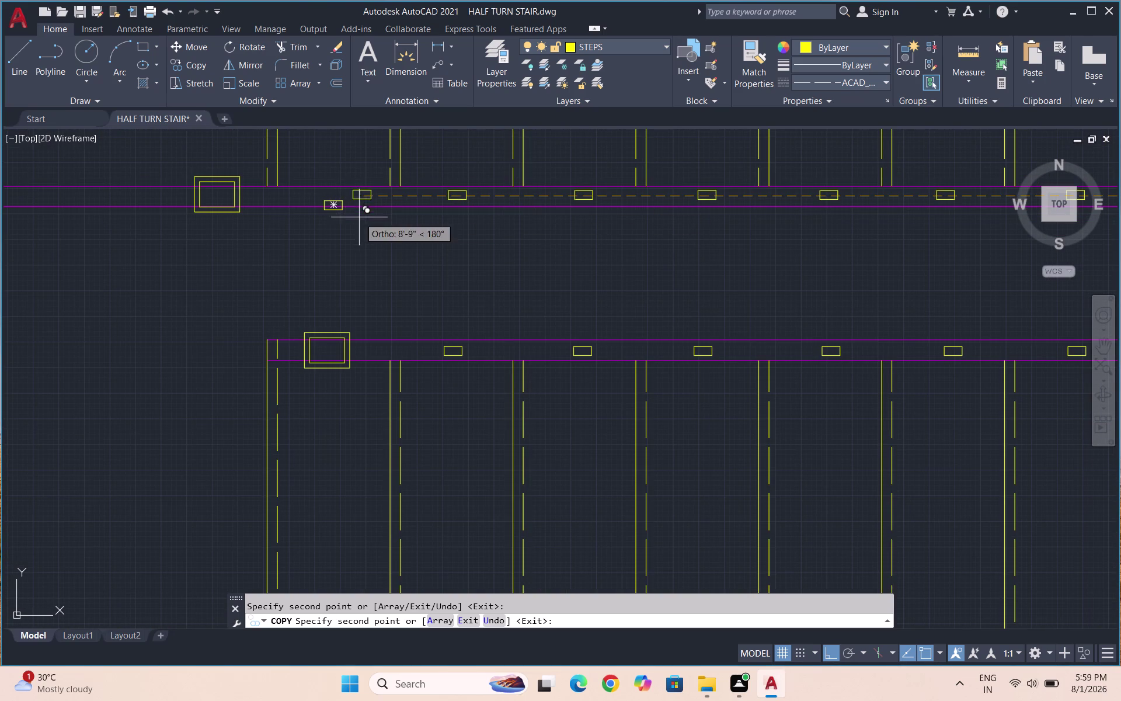
key(ctrl+z)
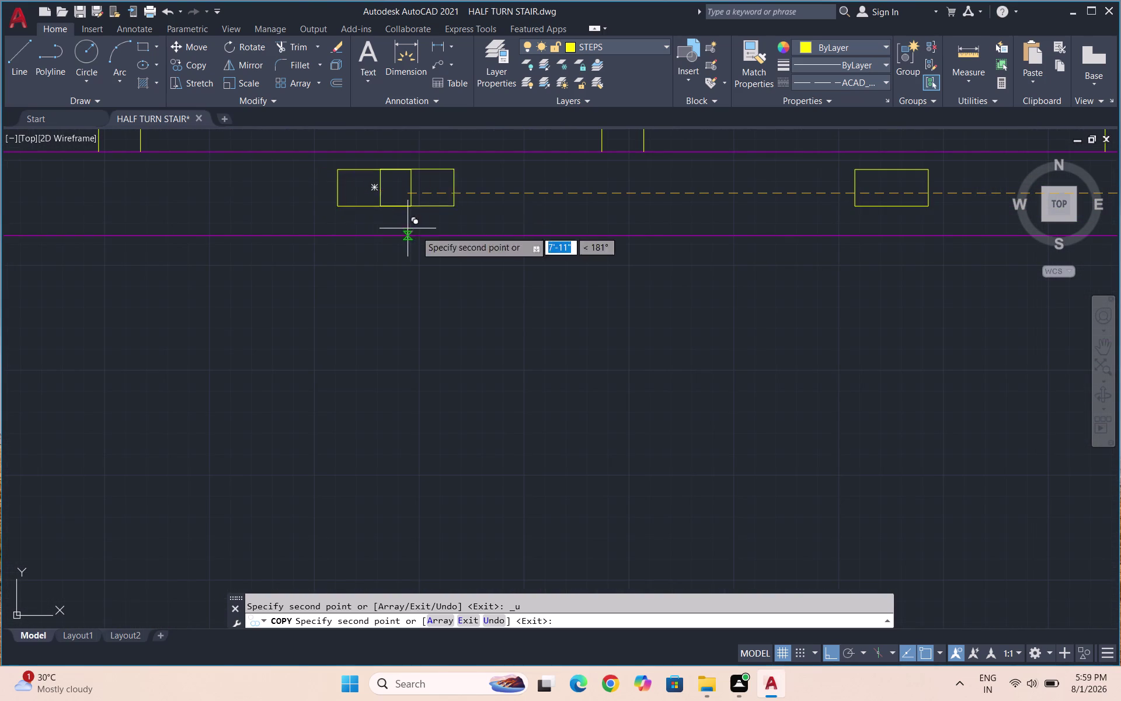
scroll(down, 3)
scroll(up, 3)
click(382, 226)
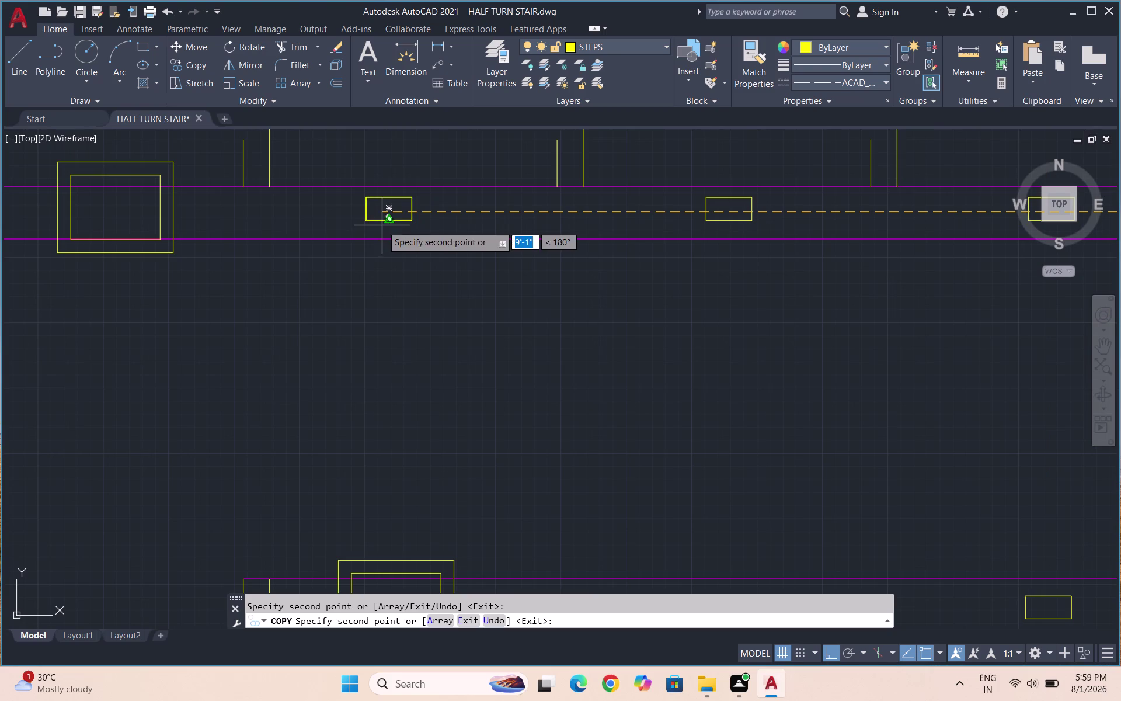
key(Escape)
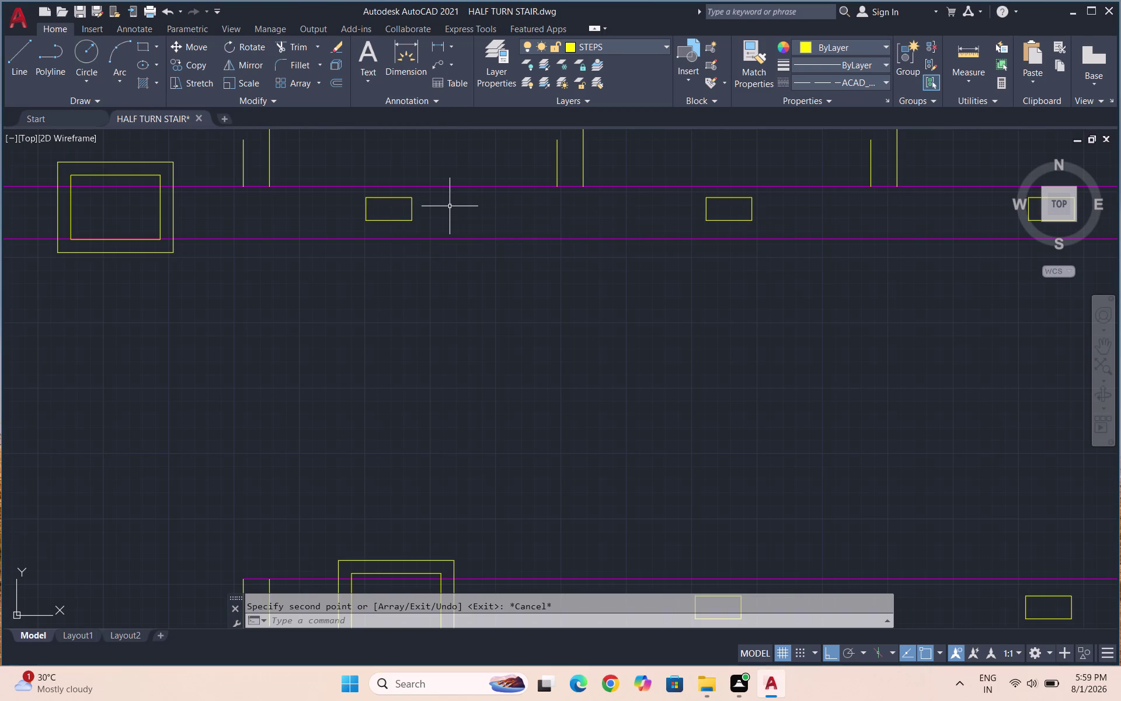
scroll(down, 3)
scroll(down, 3)
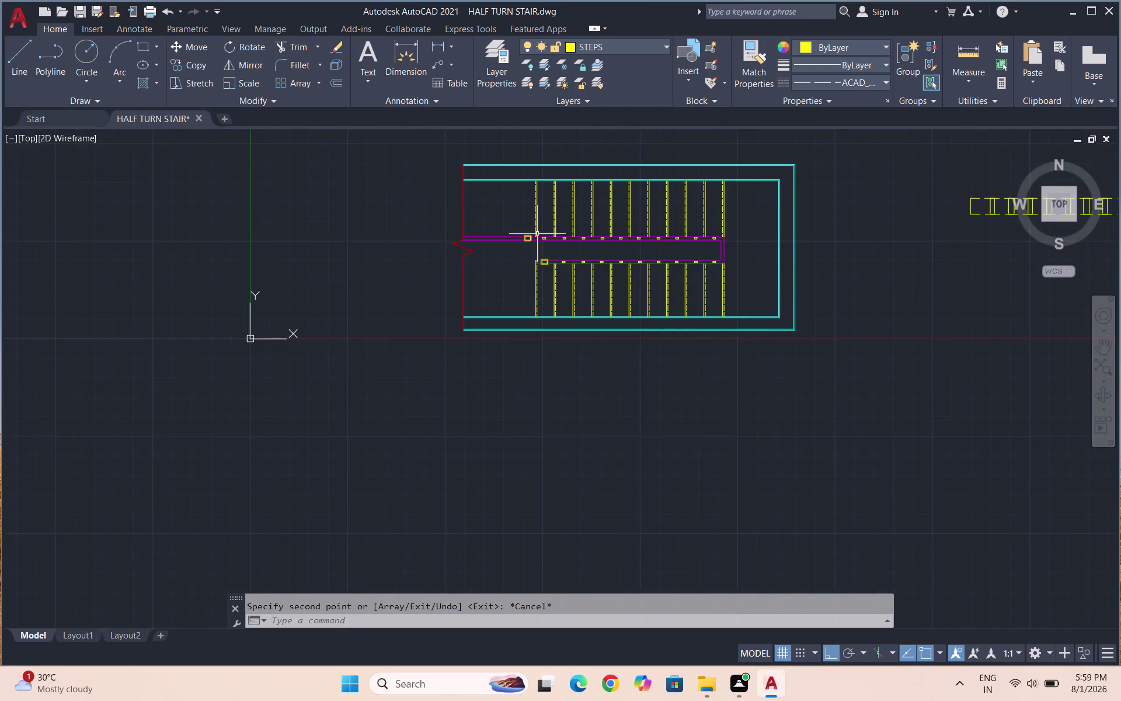
Window-select the nine loose rectangles right of the stair plan and erase them.
scroll(down, 3)
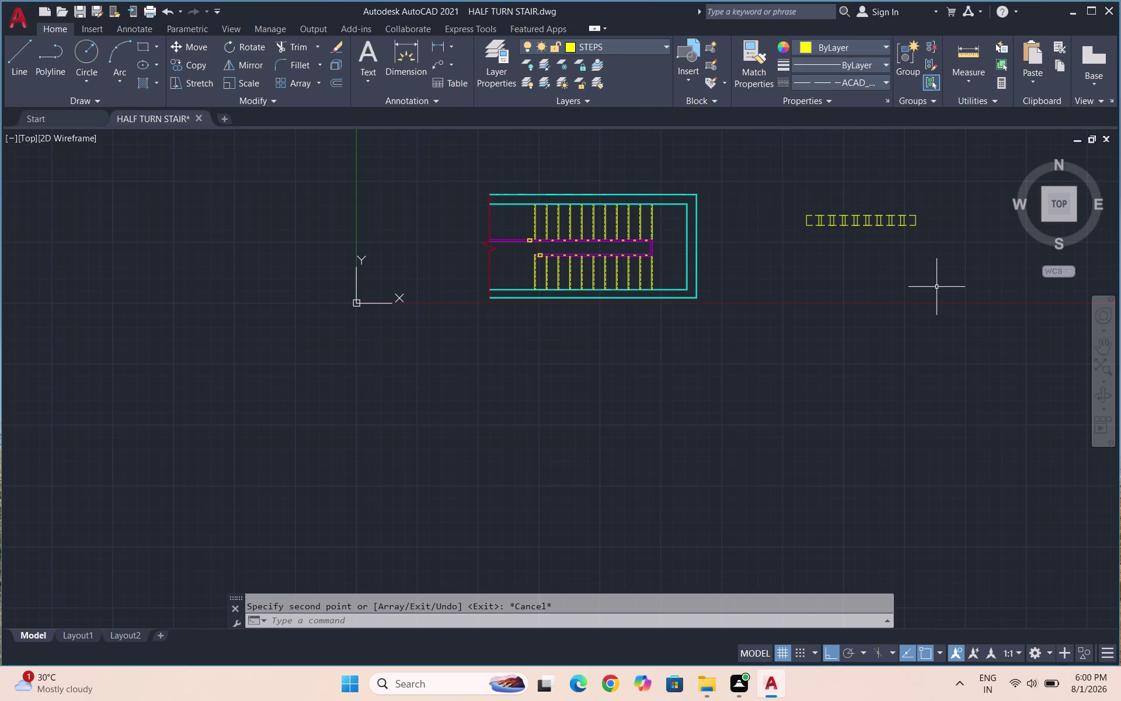
drag(935, 252, 927, 246)
click(746, 172)
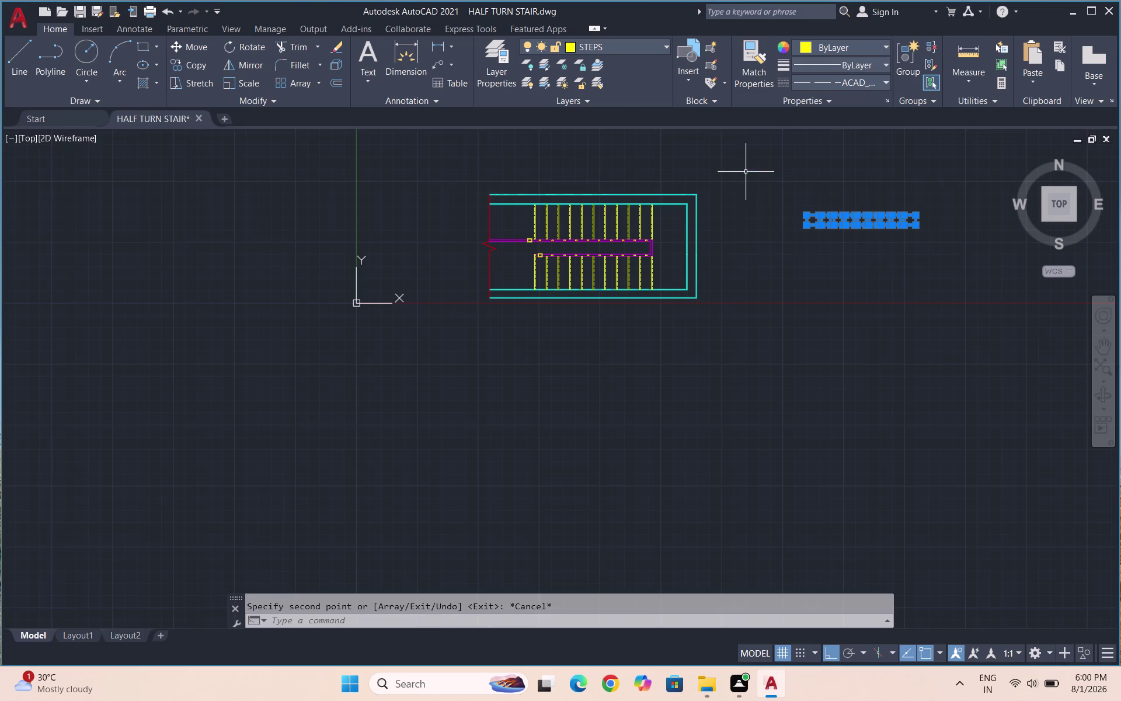
key(Delete)
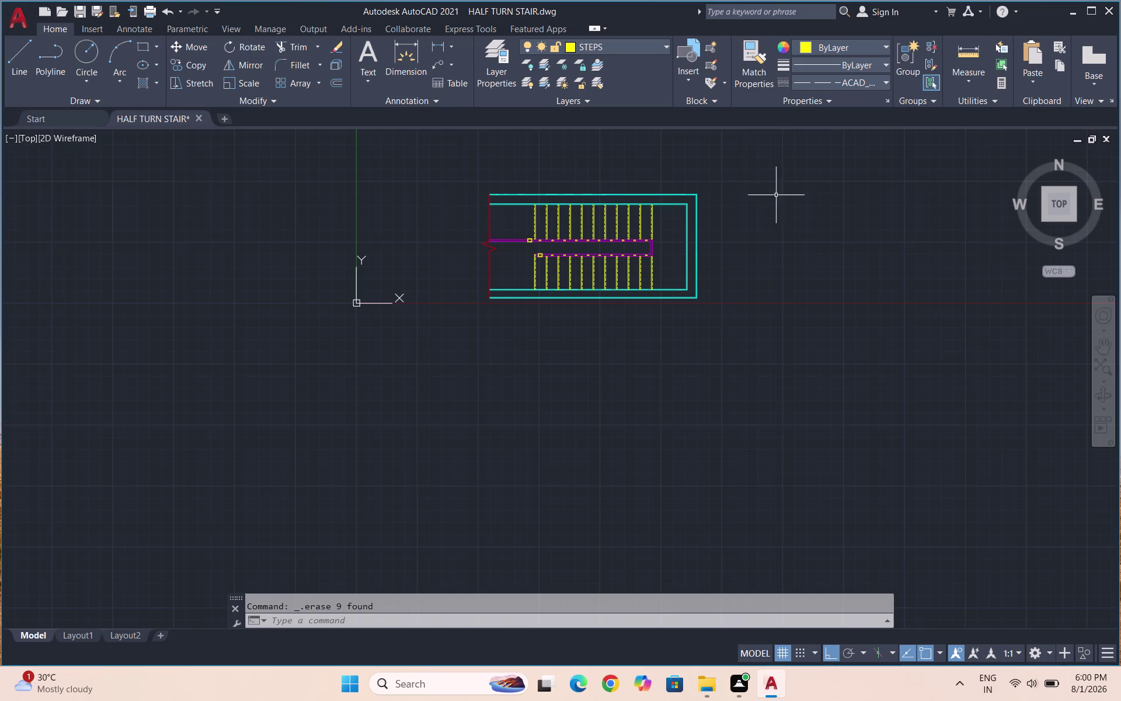
click(609, 44)
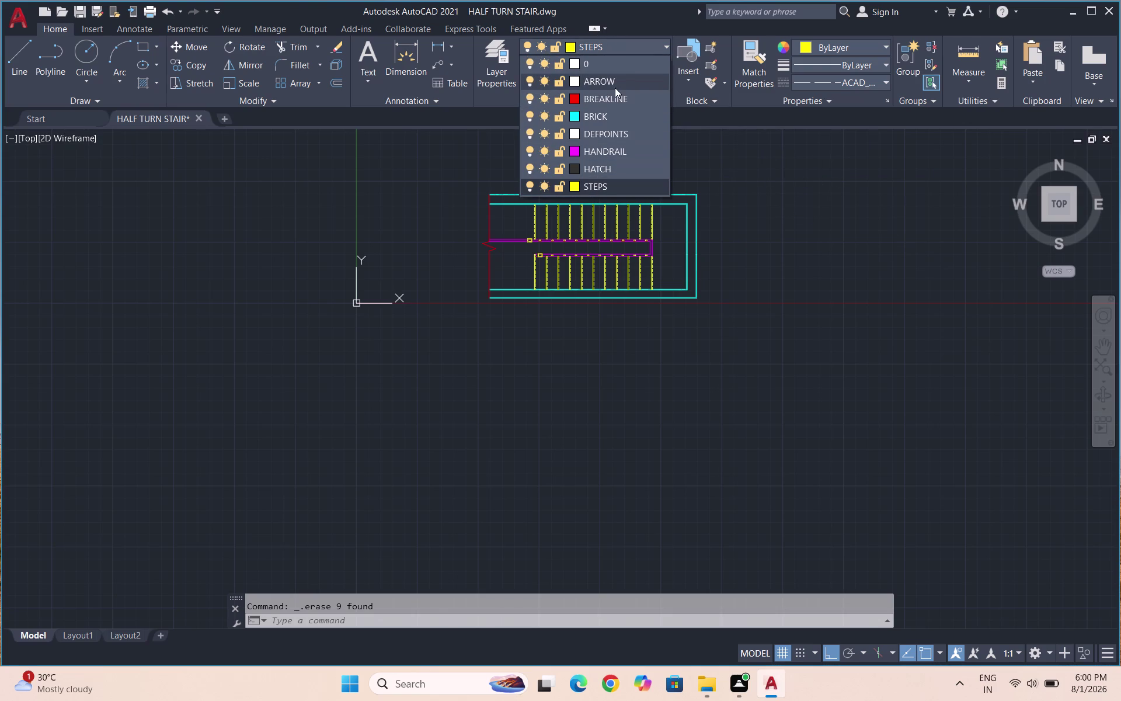
Make ARROW the current layer and set its colour to 250 (black) in Layer Properties.
click(615, 87)
scroll(up, 3)
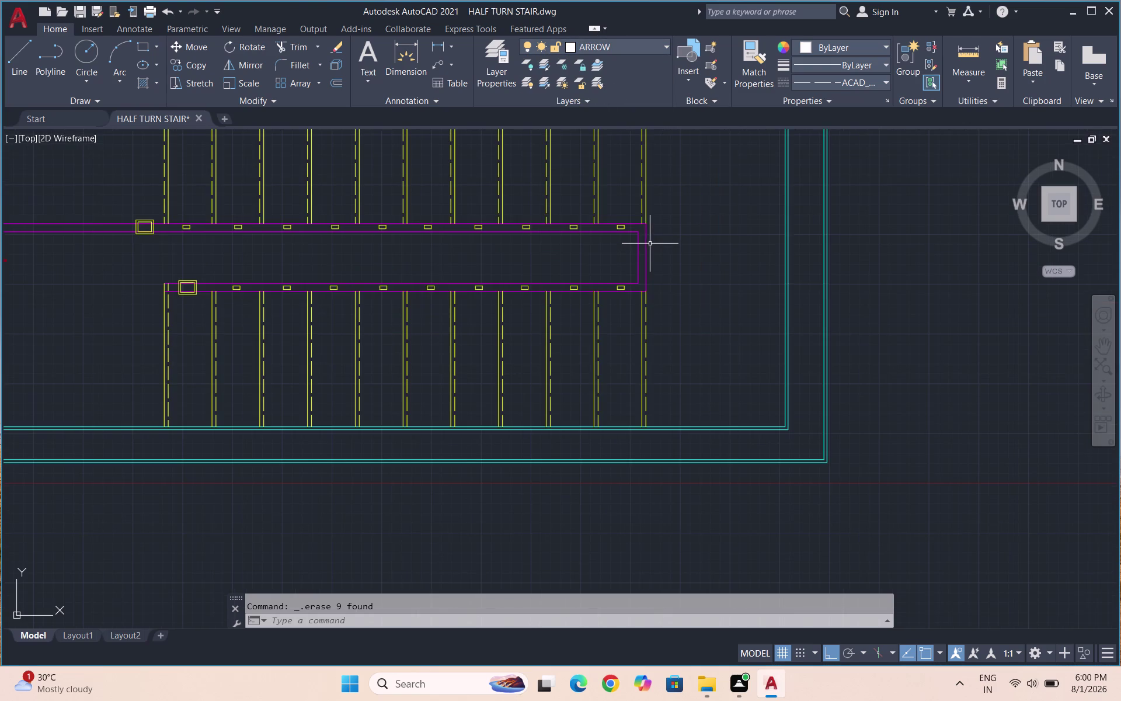
scroll(down, 3)
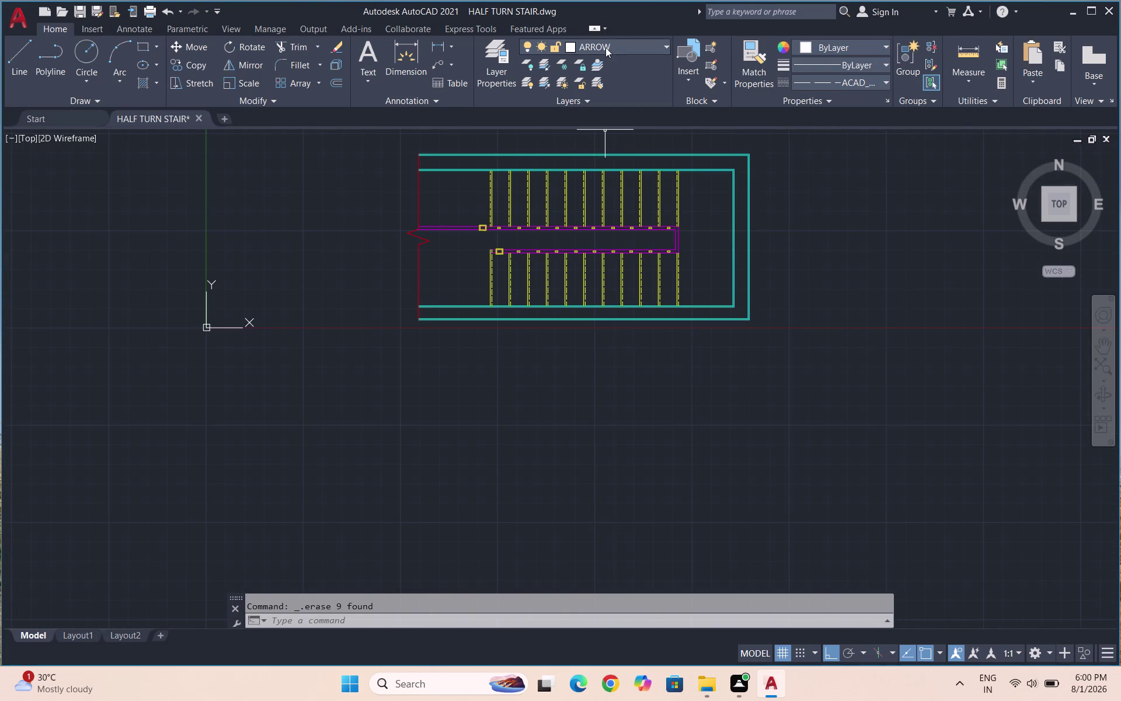
click(505, 59)
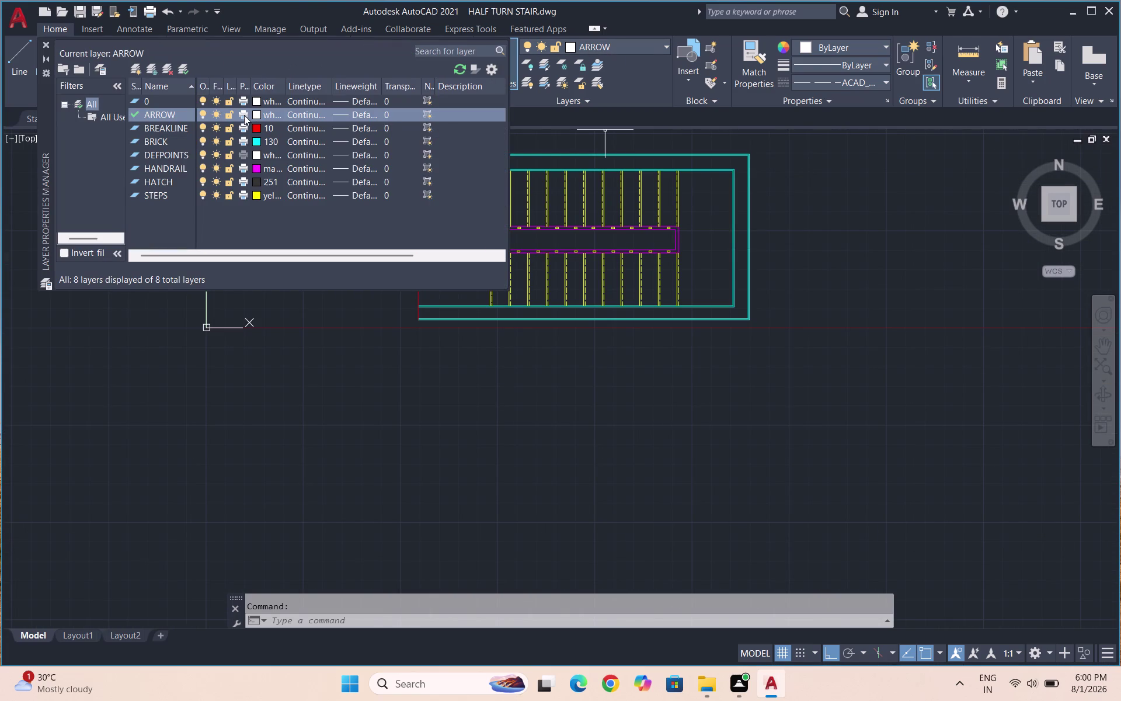
click(253, 114)
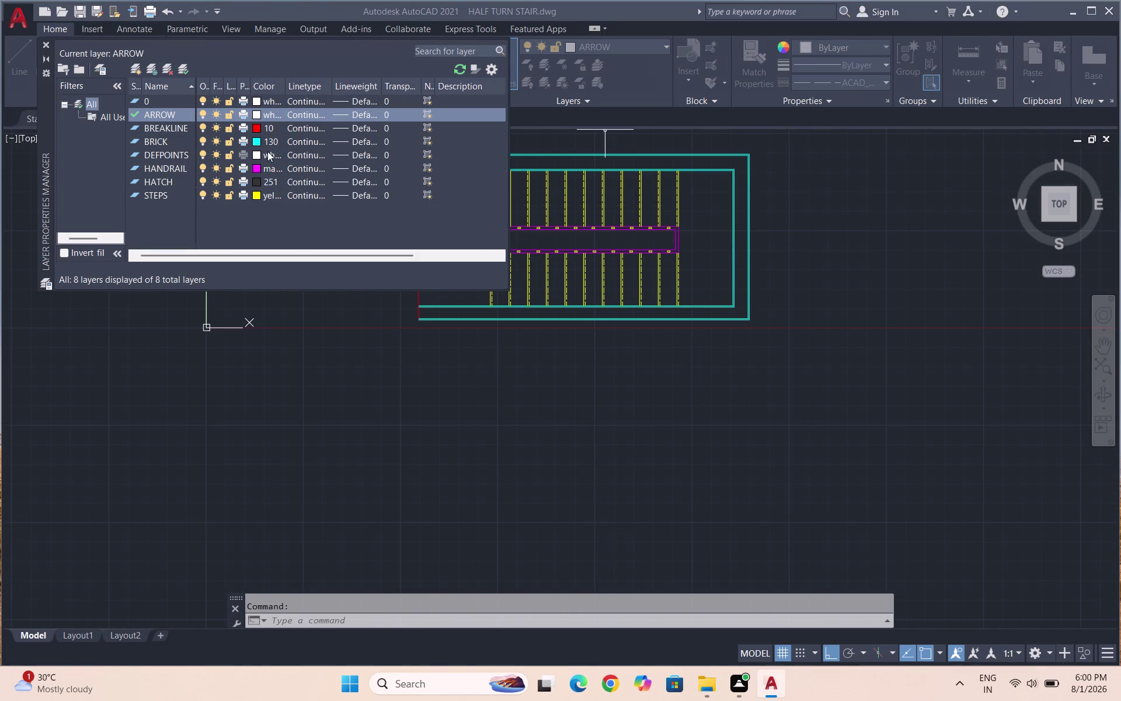
click(440, 388)
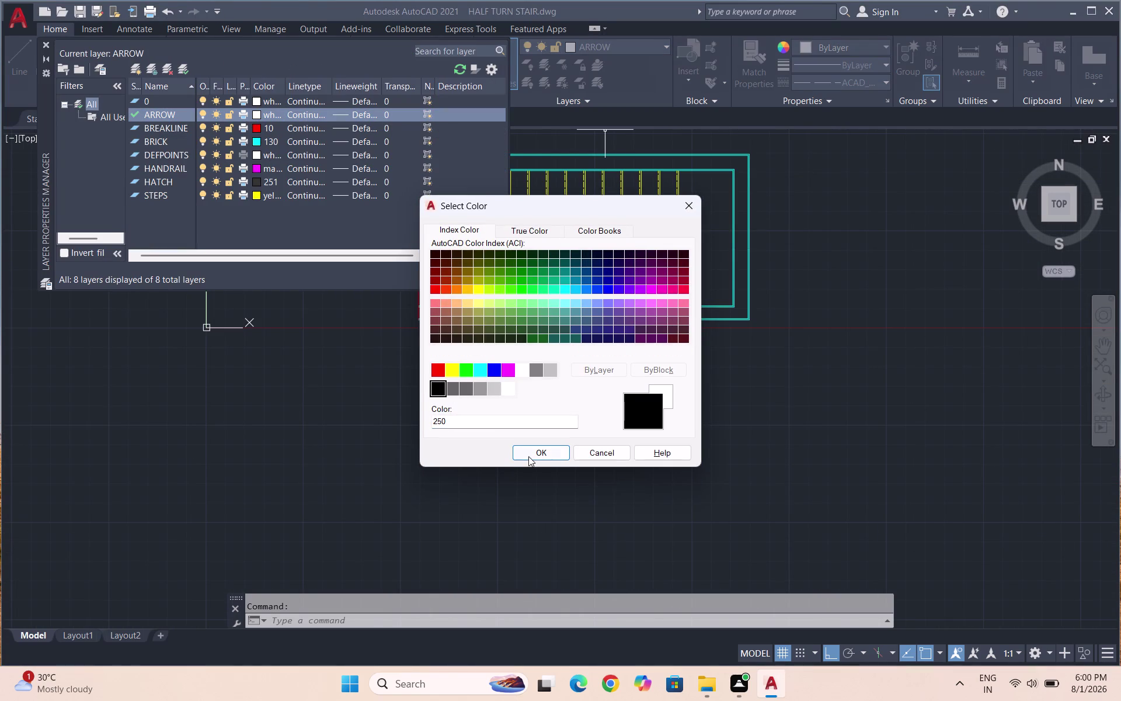
click(529, 456)
click(184, 68)
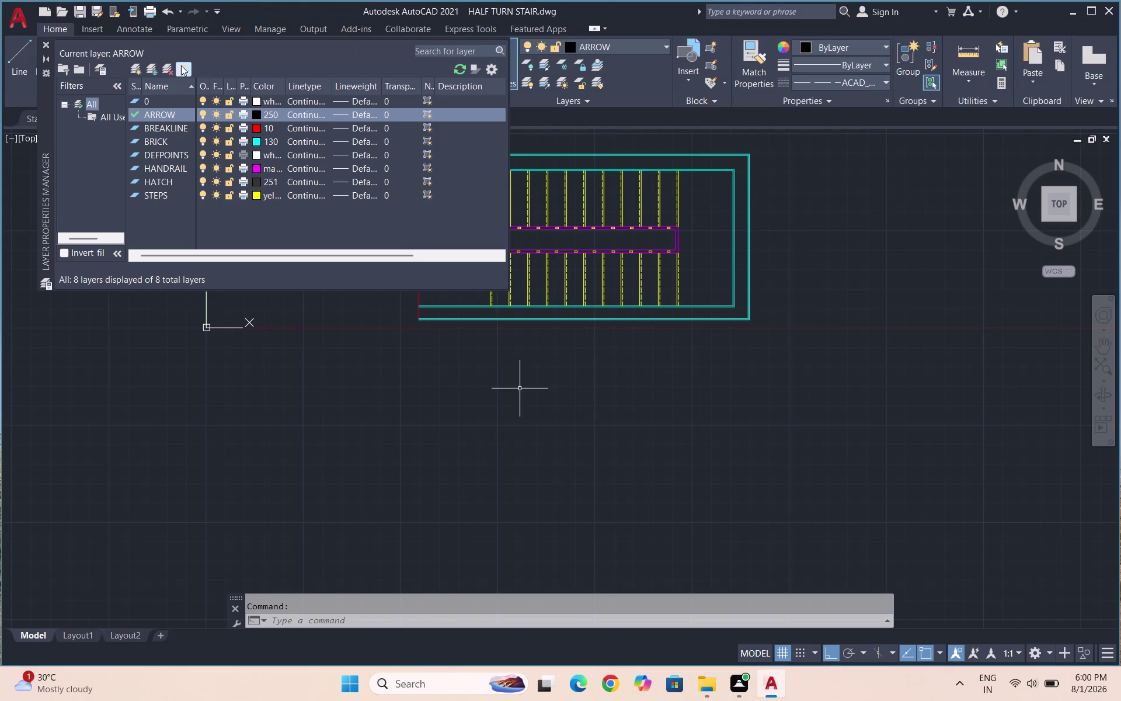
click(44, 46)
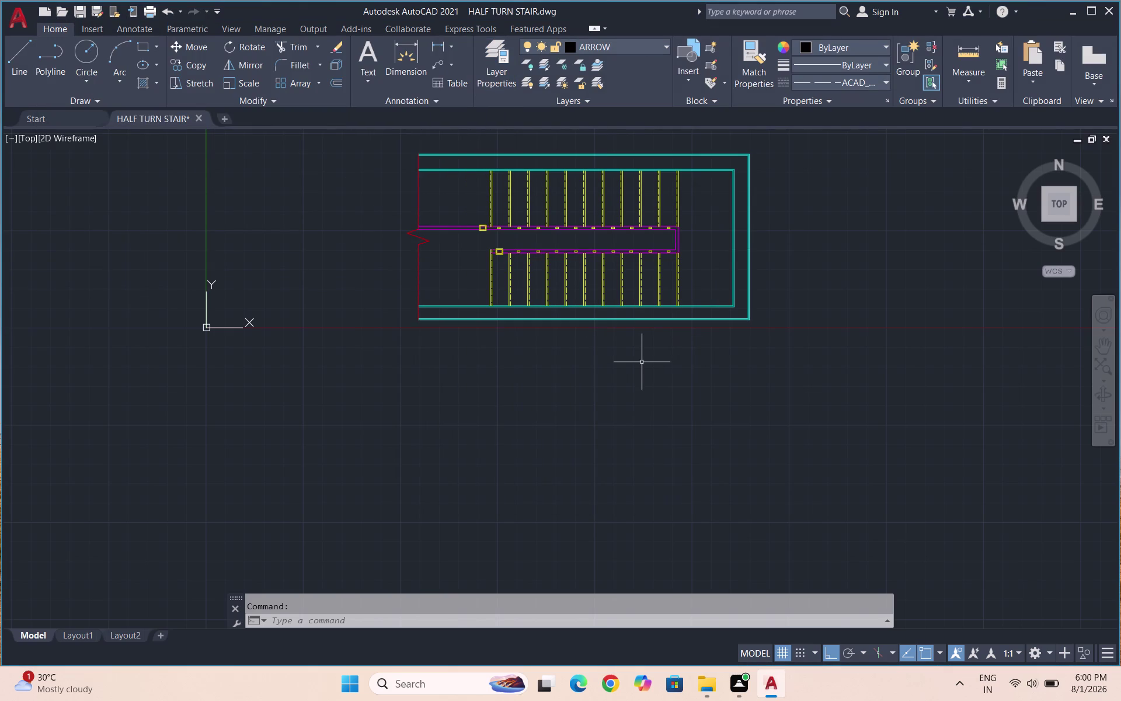
Start a line (L) and draw its first leg rightward along the lower flight.
key(l)
key(Return)
scroll(up, 3)
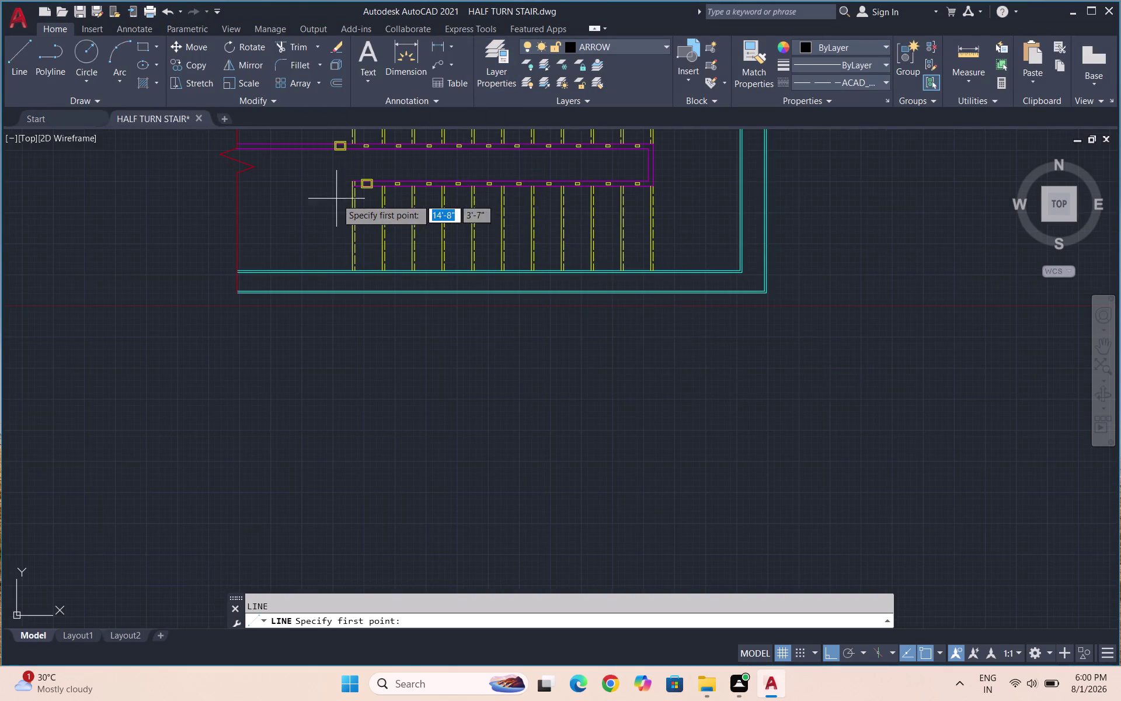
click(330, 228)
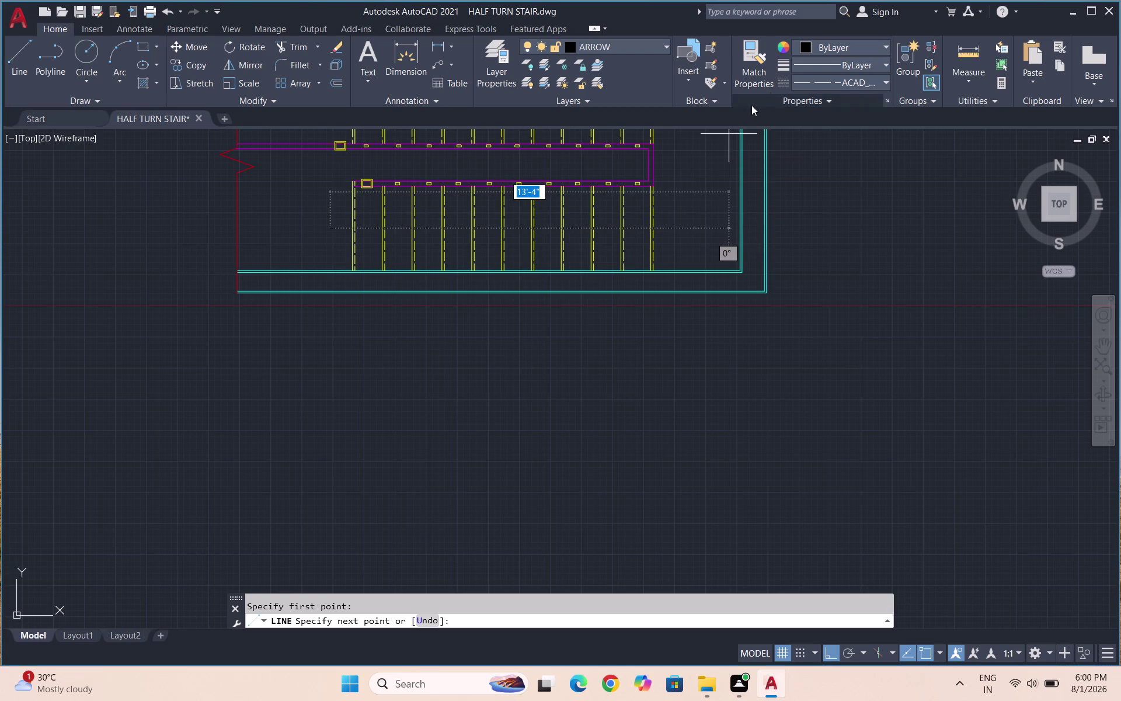
click(809, 85)
click(816, 95)
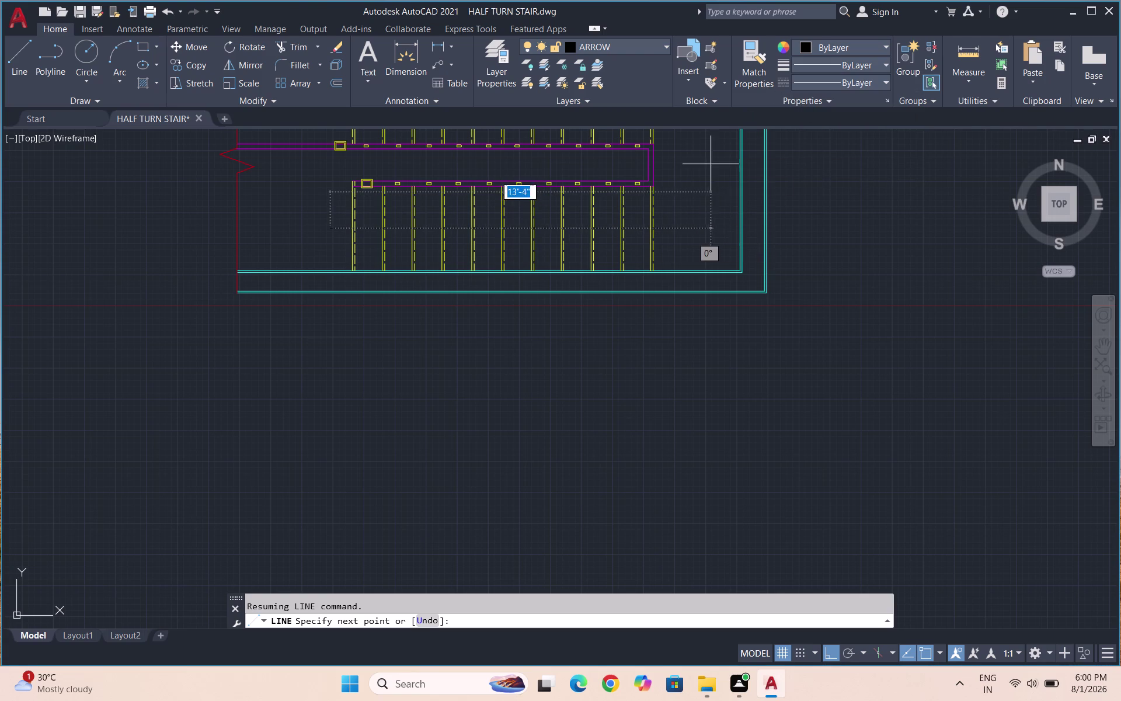
click(682, 228)
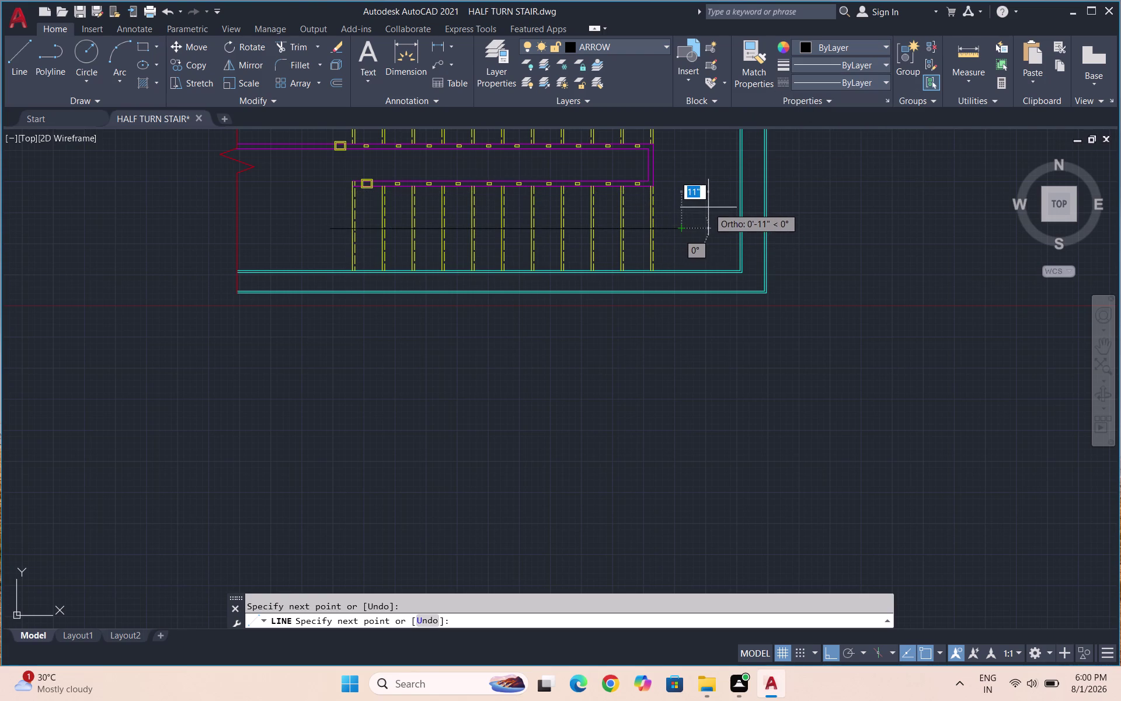
Continue the path up across the landing and left over the upper flight, then end it.
scroll(down, 3)
scroll(down, 3)
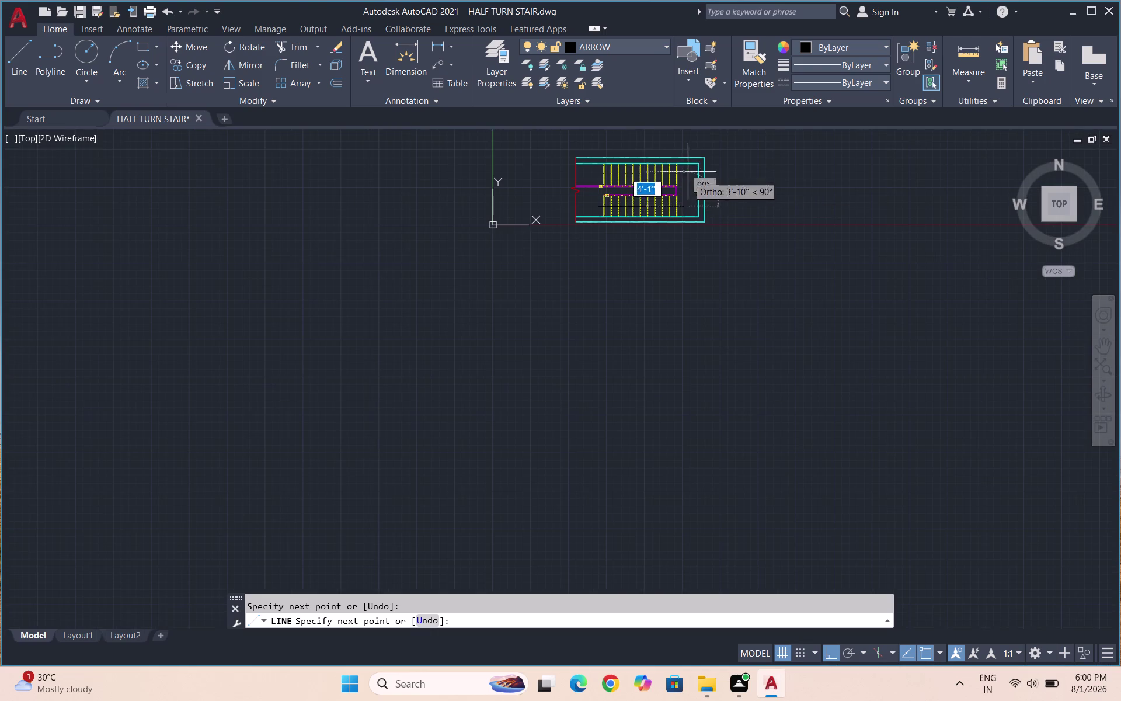
scroll(up, 3)
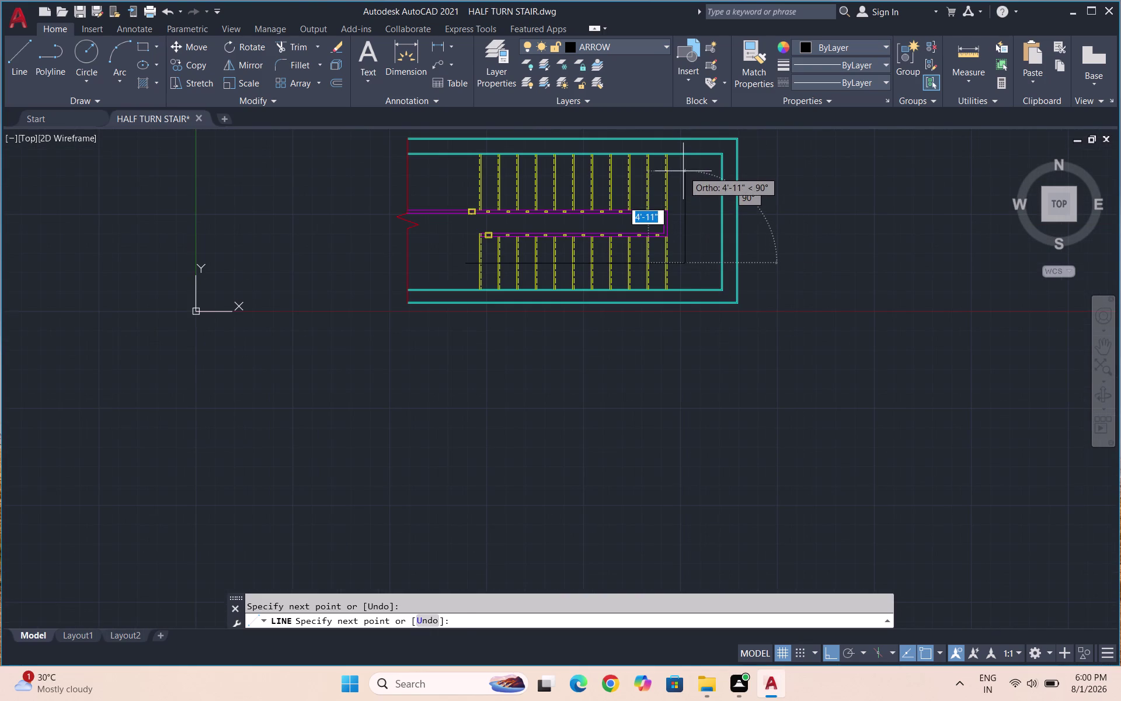
click(684, 171)
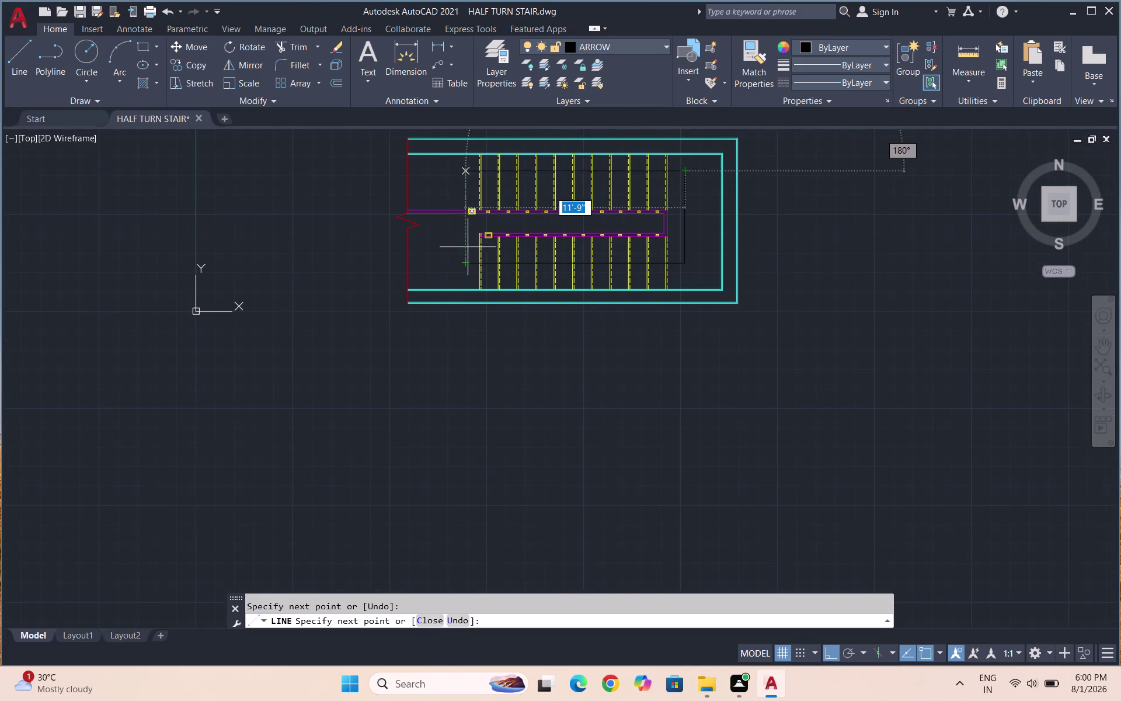
click(466, 175)
key(Escape)
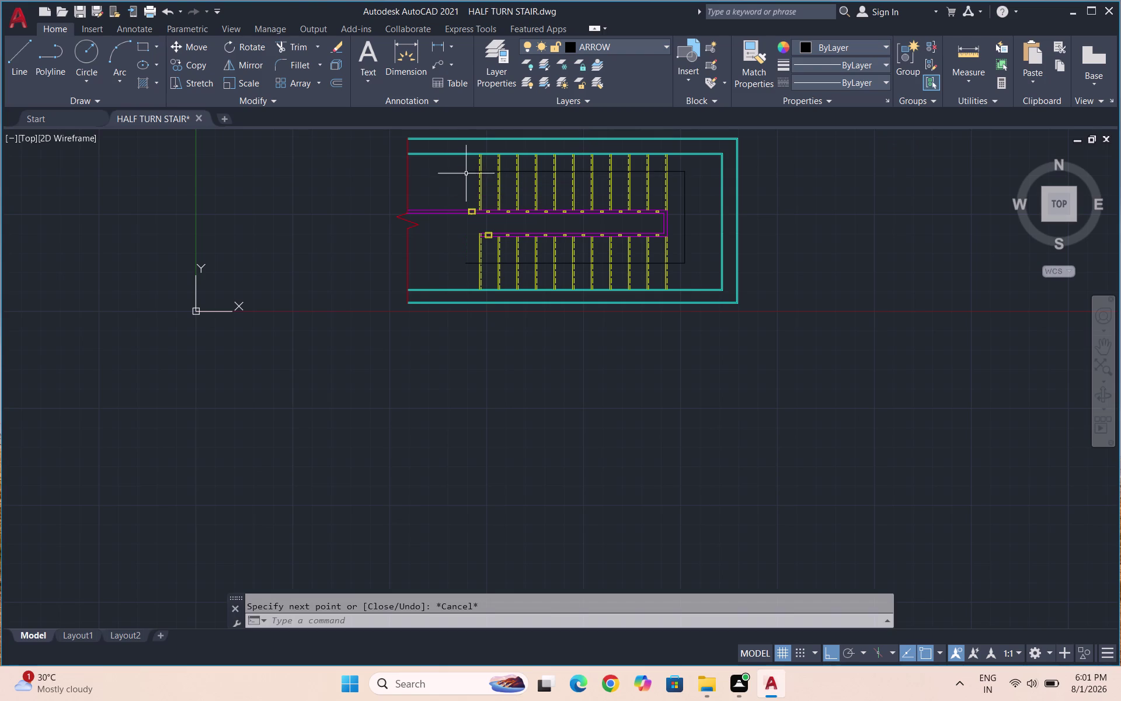
scroll(down, 3)
scroll(up, 3)
scroll(down, 3)
scroll(up, 3)
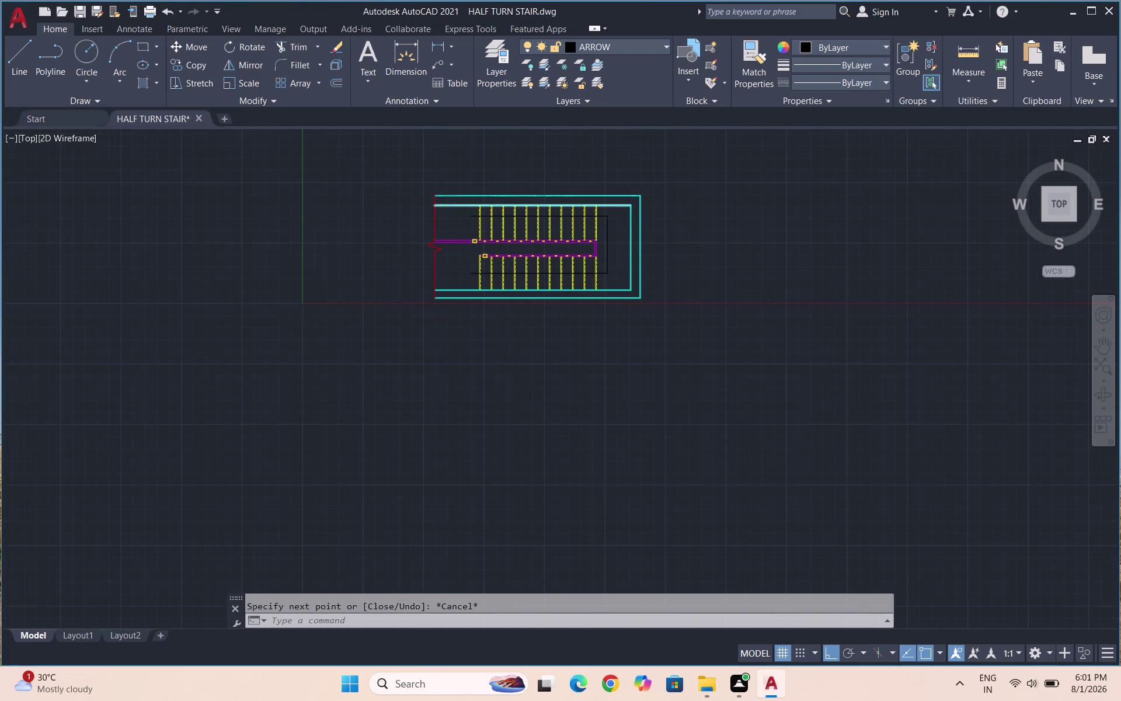